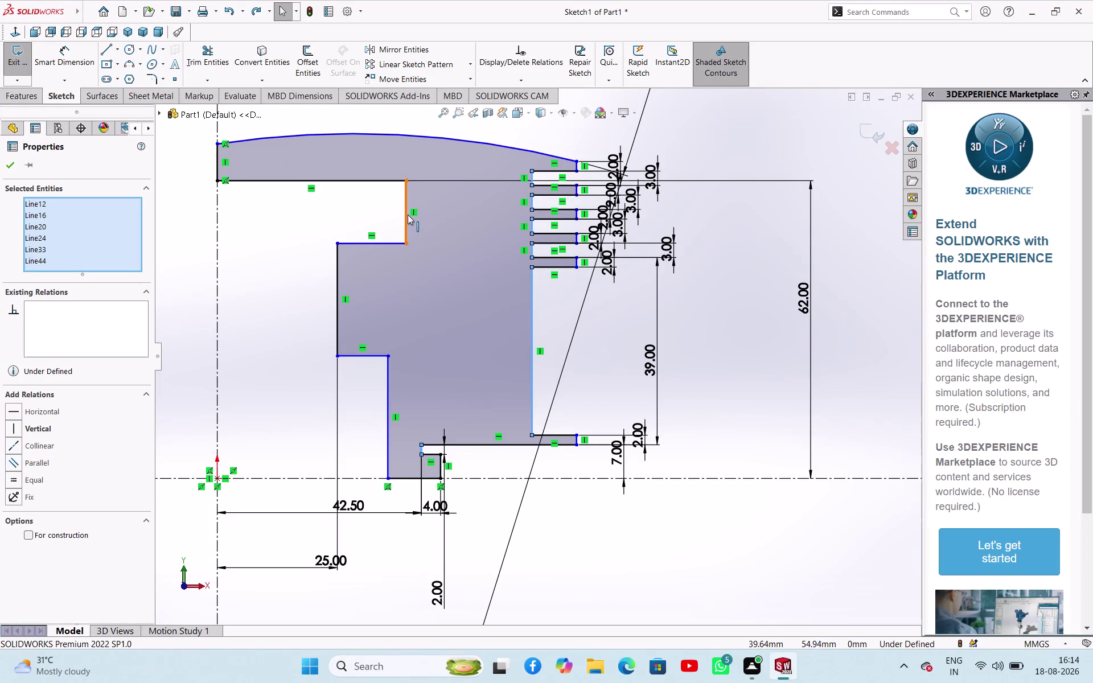
Dimension the upper and lower inner vertical edges at 37 mm from the centreline.
right_drag(759, 394, 779, 327)
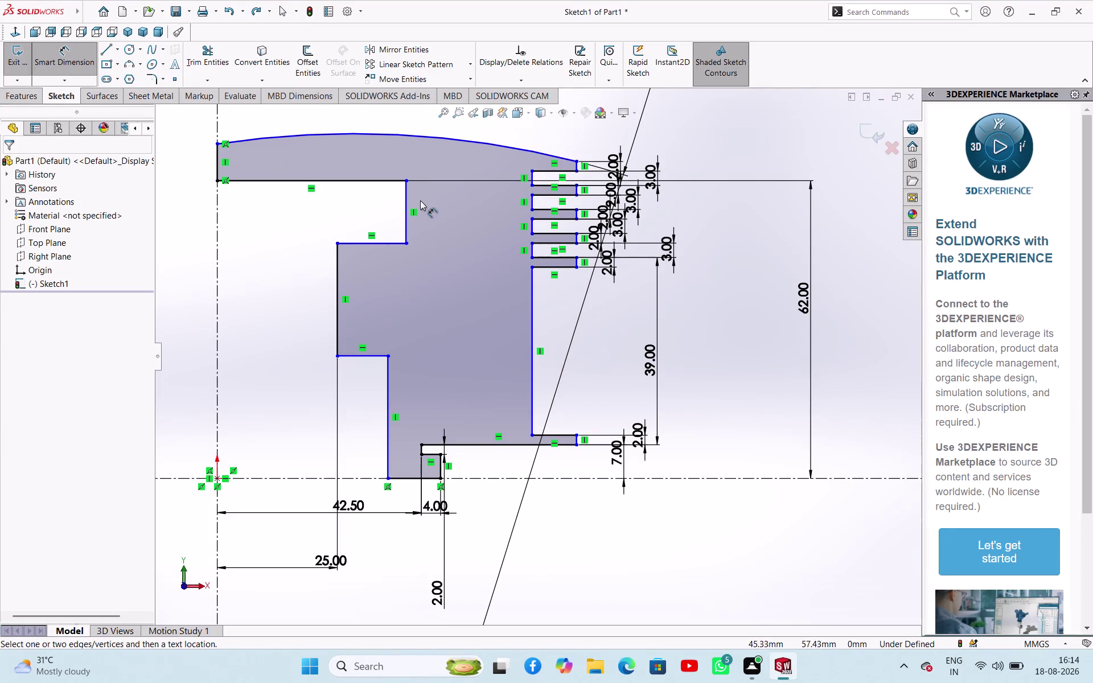
click(406, 199)
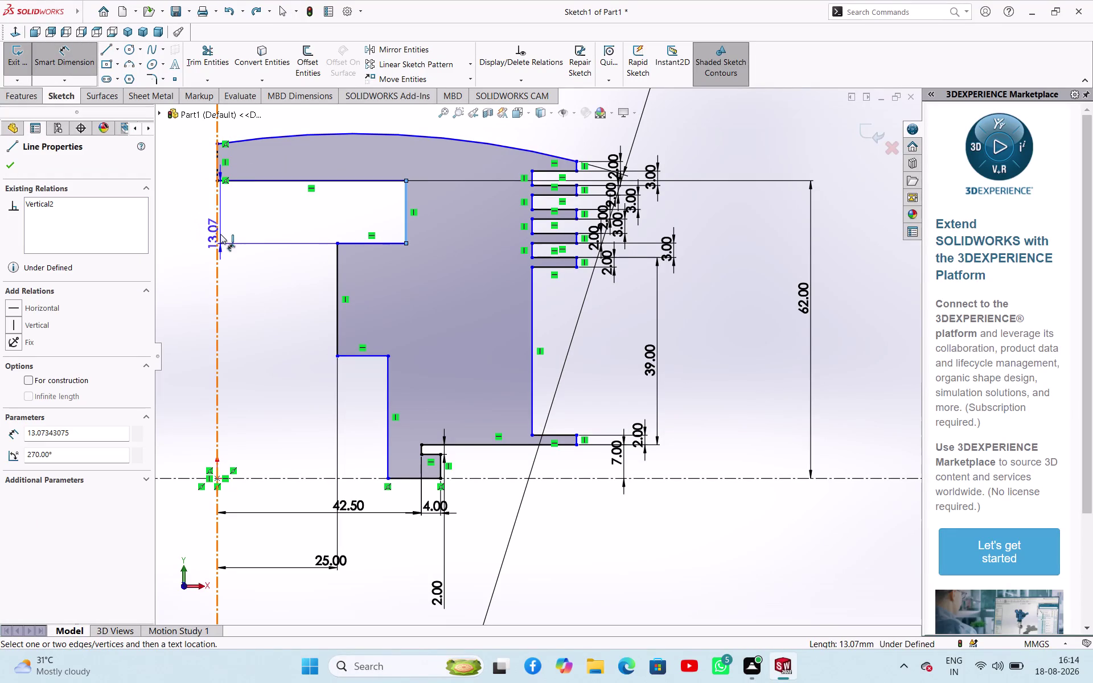
click(215, 233)
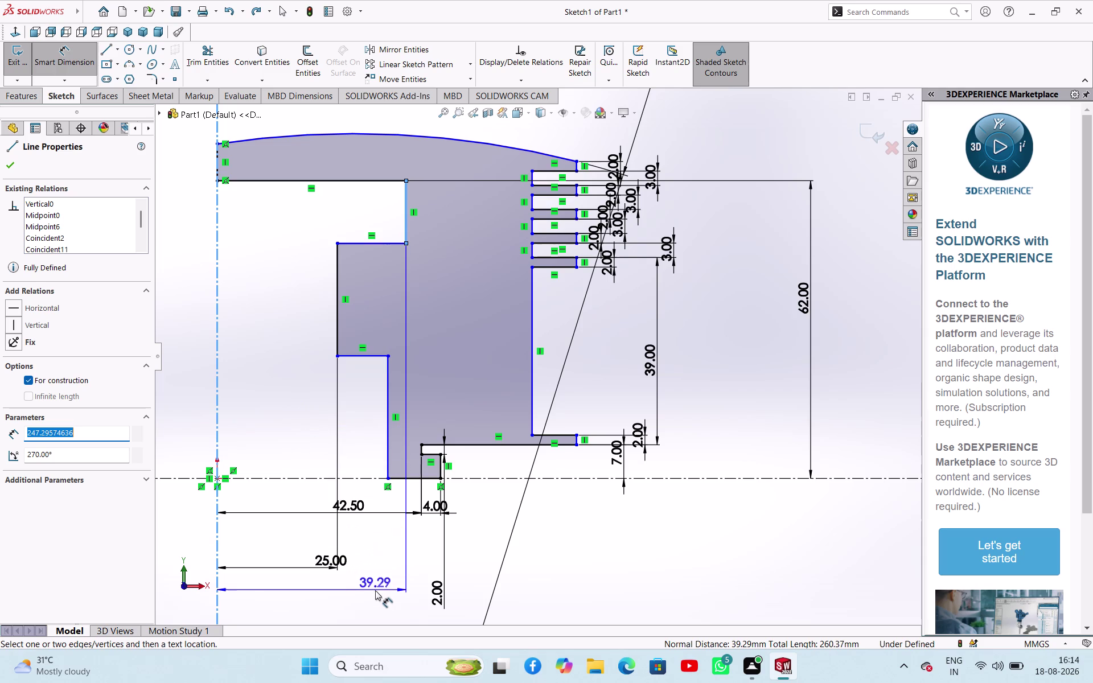
click(376, 591)
text(3)
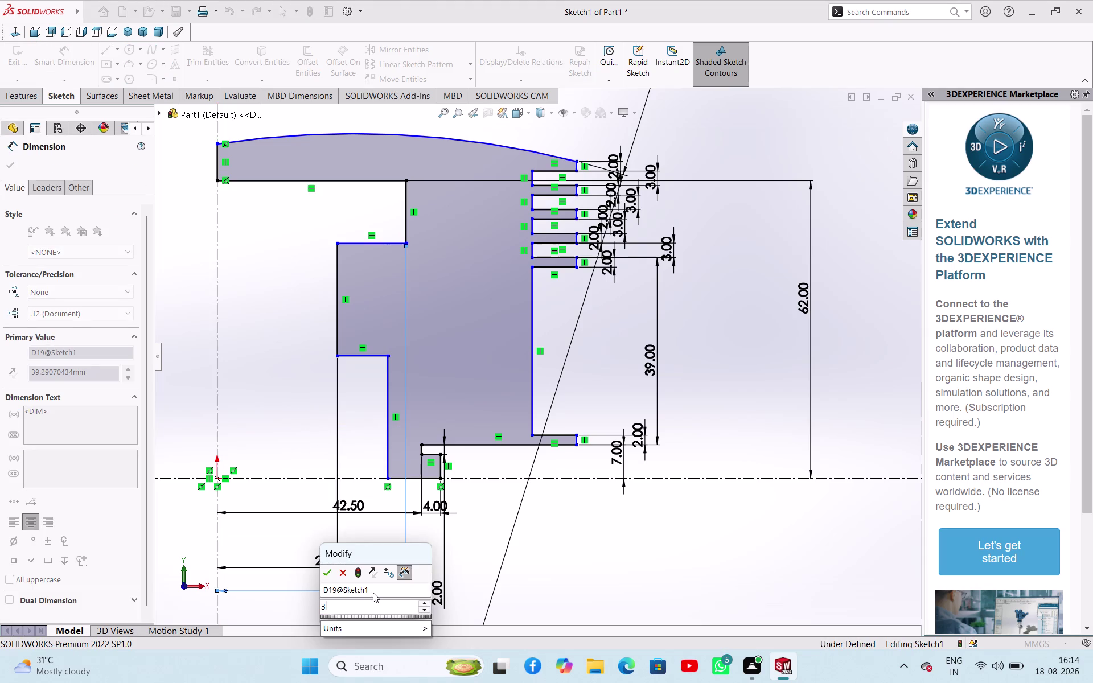
text(7)
key(Return)
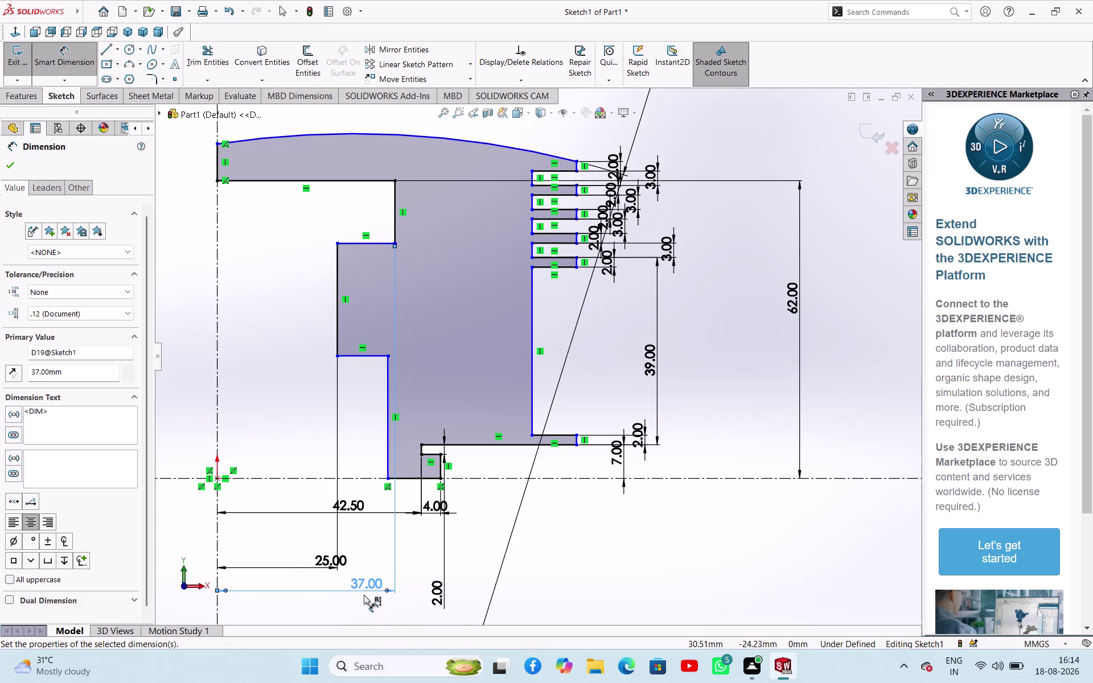
click(386, 435)
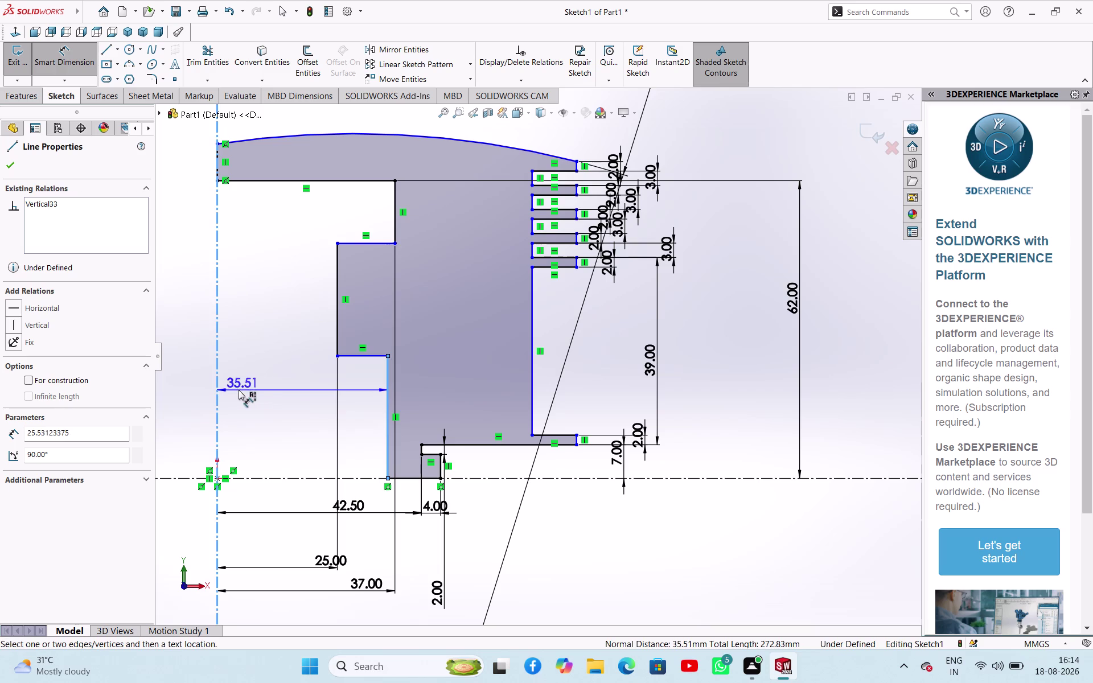
click(267, 405)
text(3)
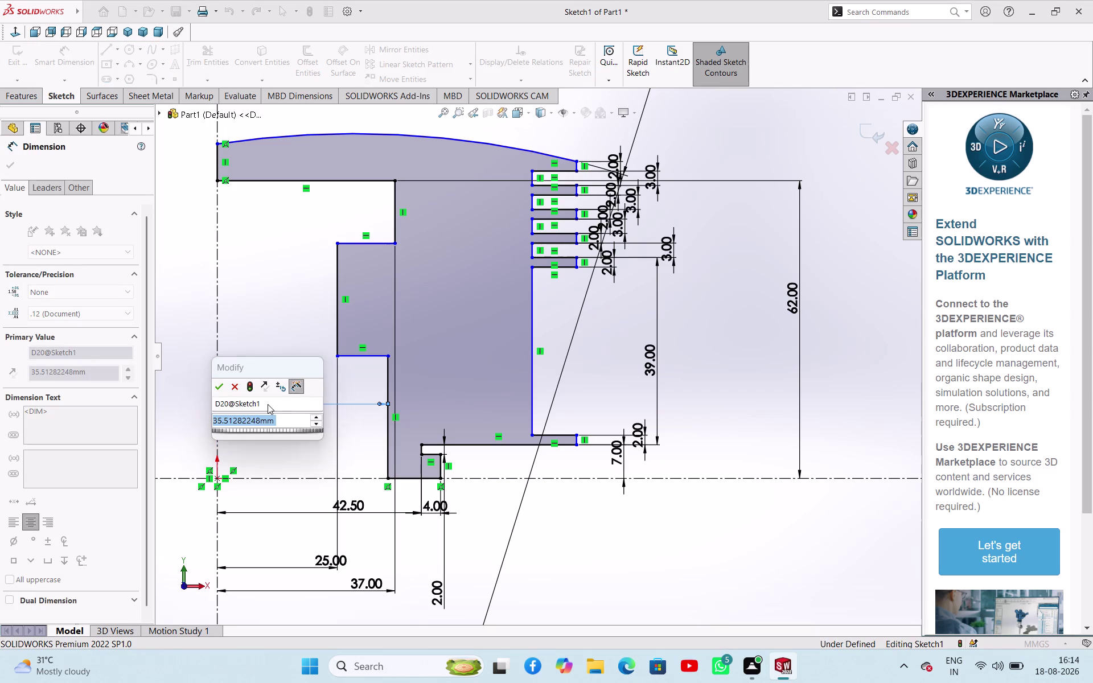
text(7)
key(Return)
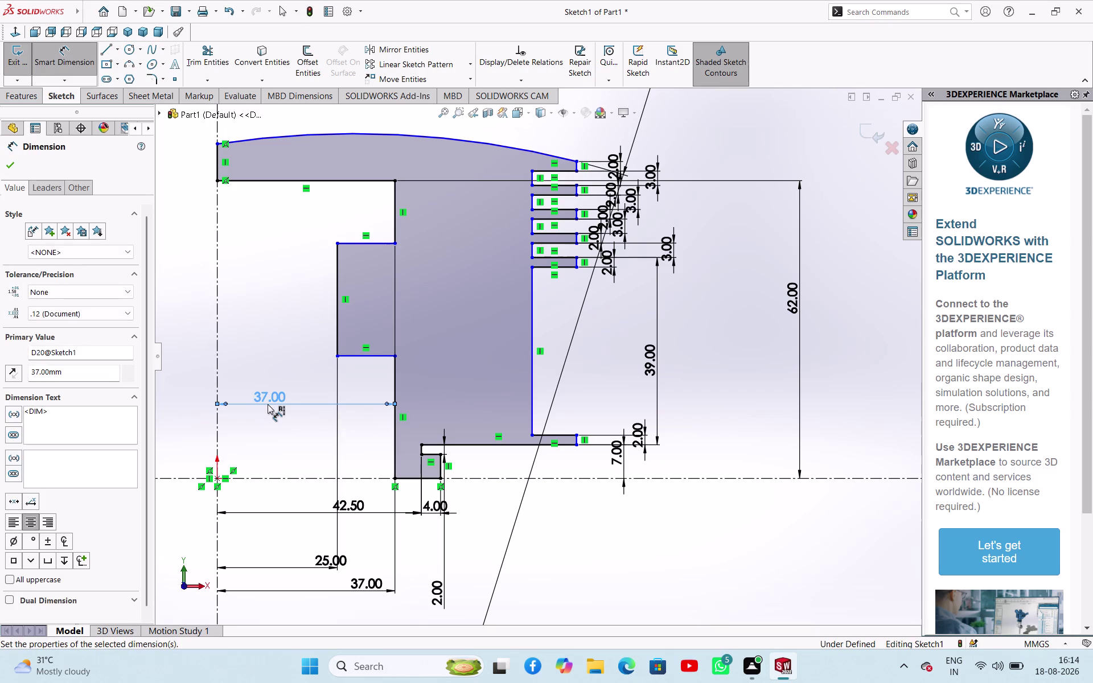
Start a width dimension on the short horizontal step edge.
click(368, 358)
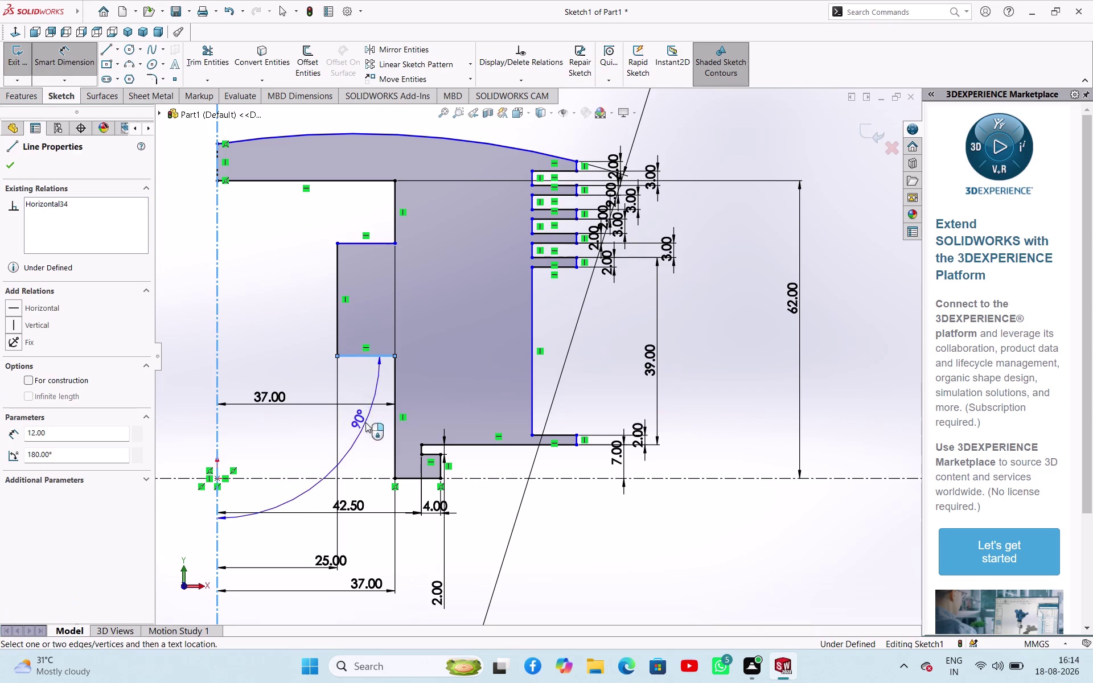
key(Escape)
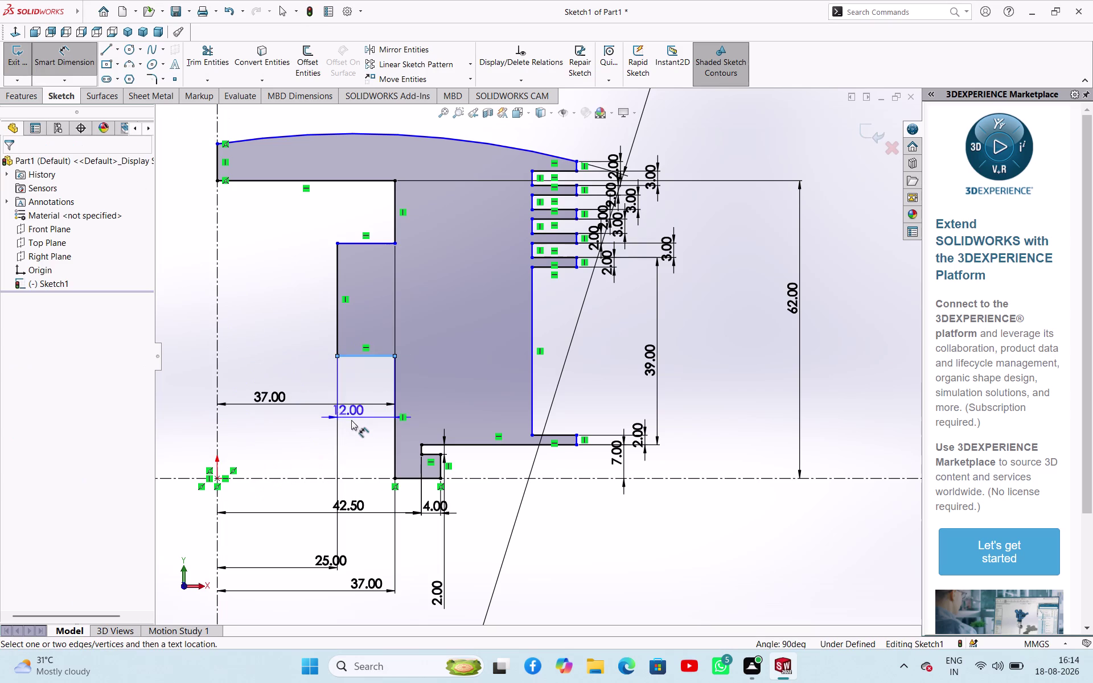
click(359, 425)
click(613, 351)
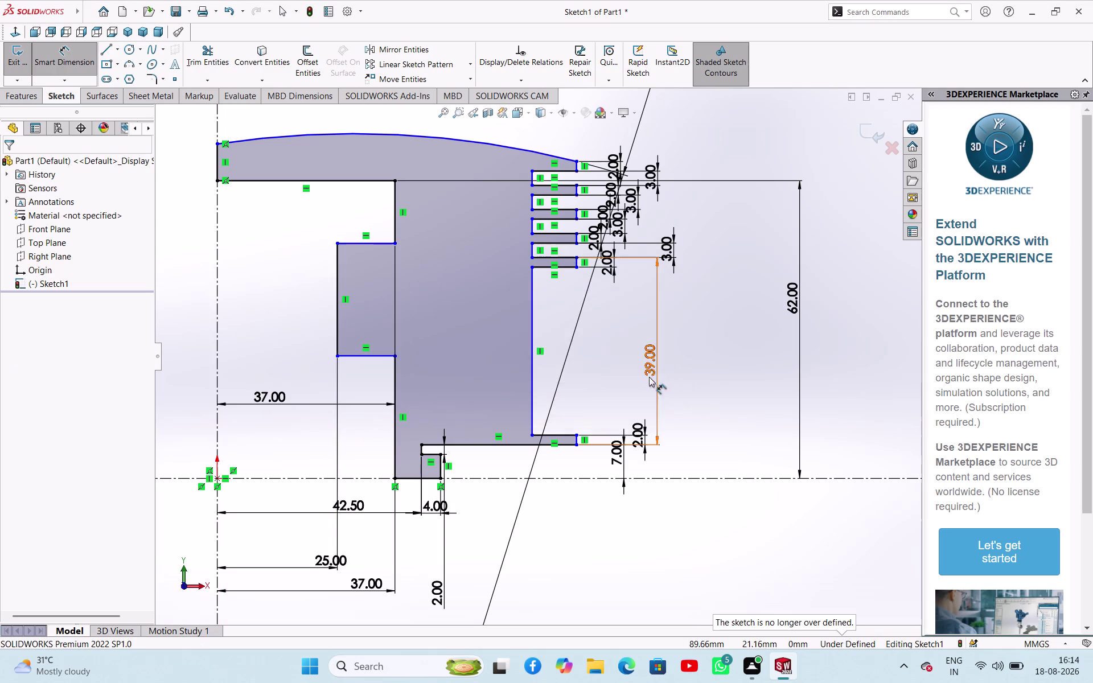
scroll(up, 3)
scroll(down, 3)
scroll(down, 3)
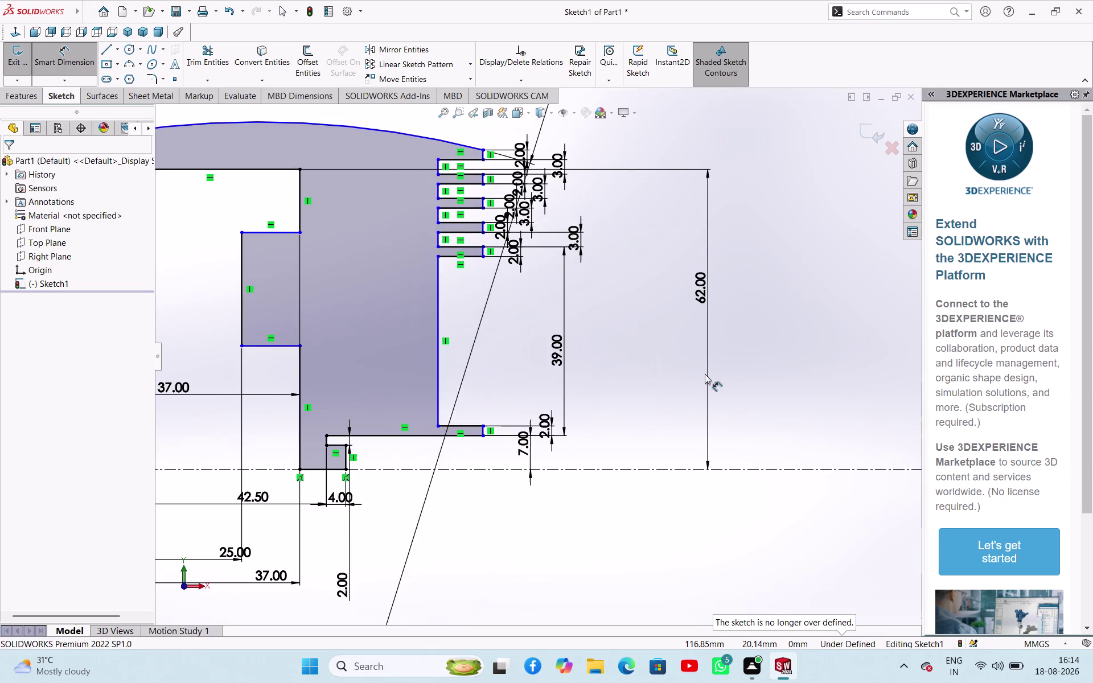
scroll(up, 3)
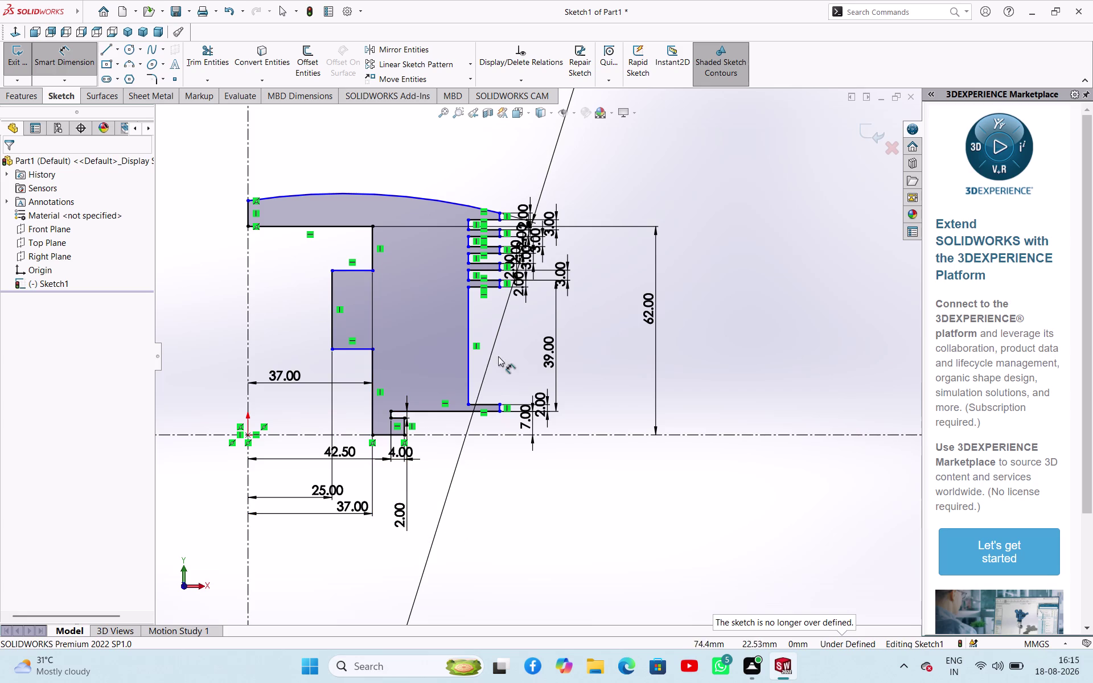
Dimension the bore wall and the first groove inner edge at 42.5 mm from the centreline.
click(467, 332)
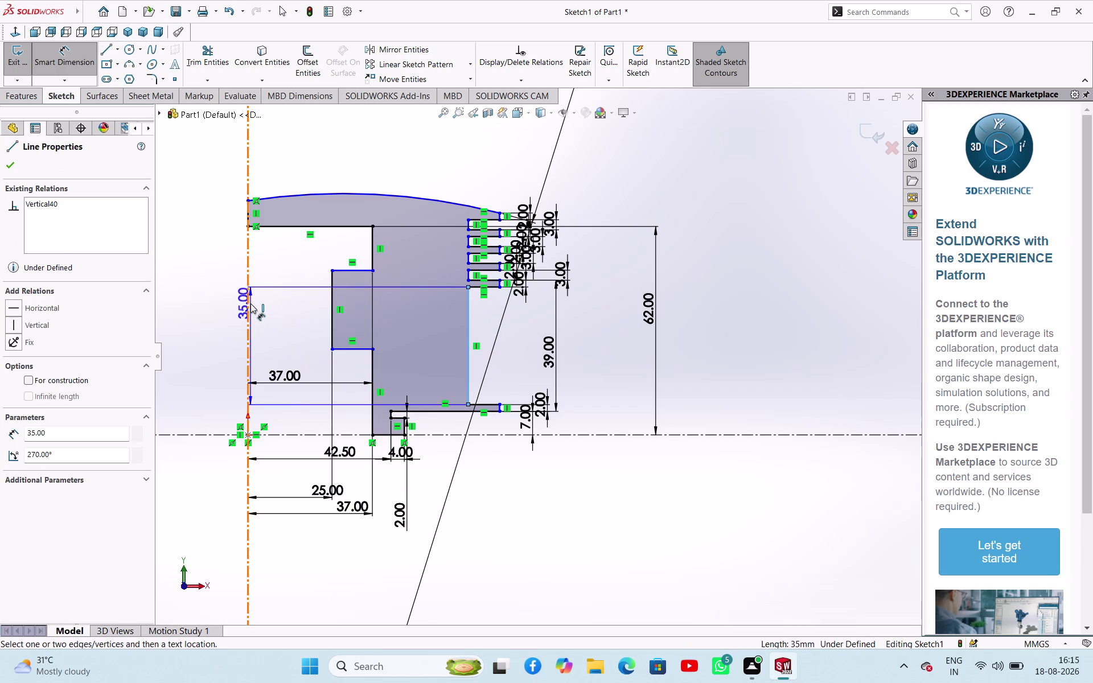
click(249, 303)
click(357, 561)
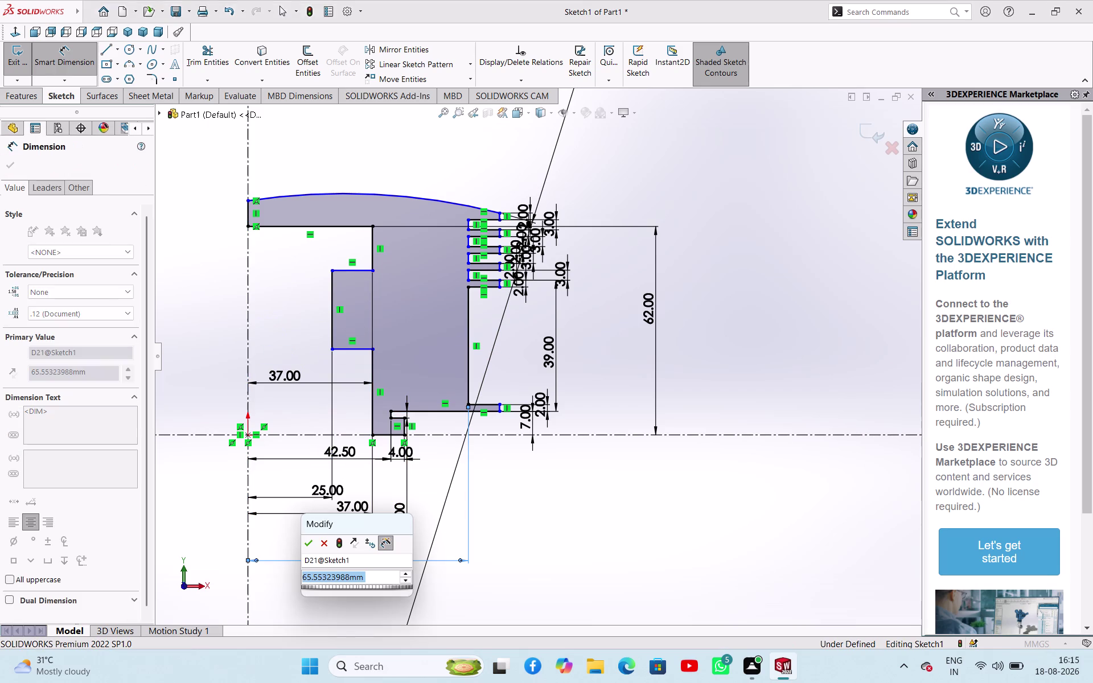
text(42.5)
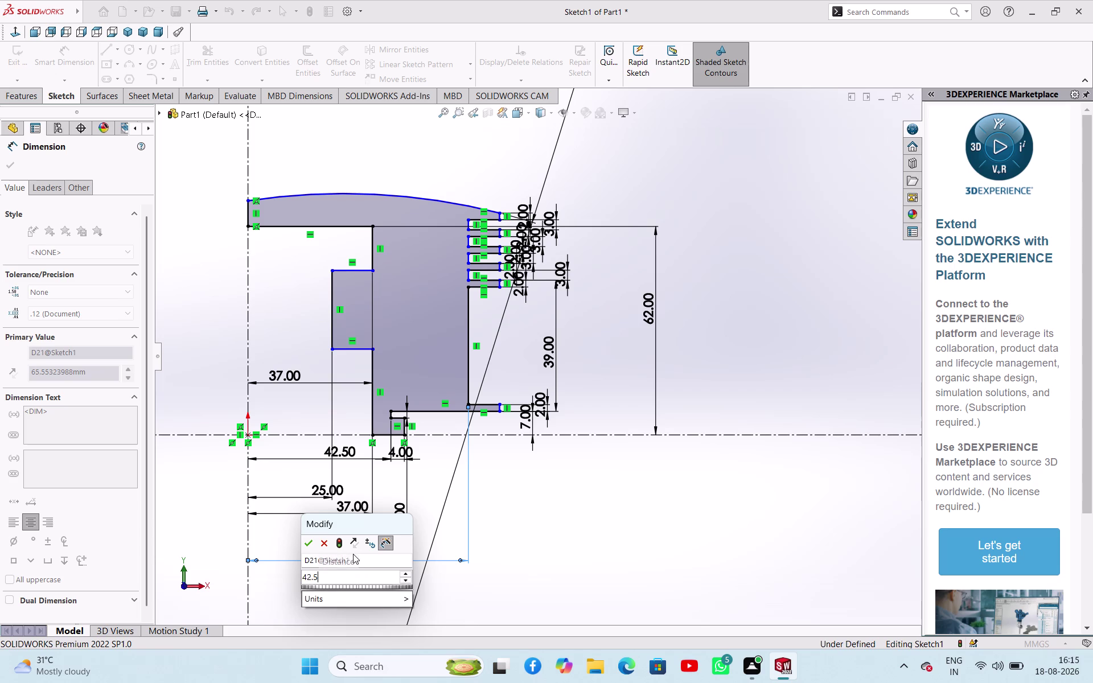
key(Return)
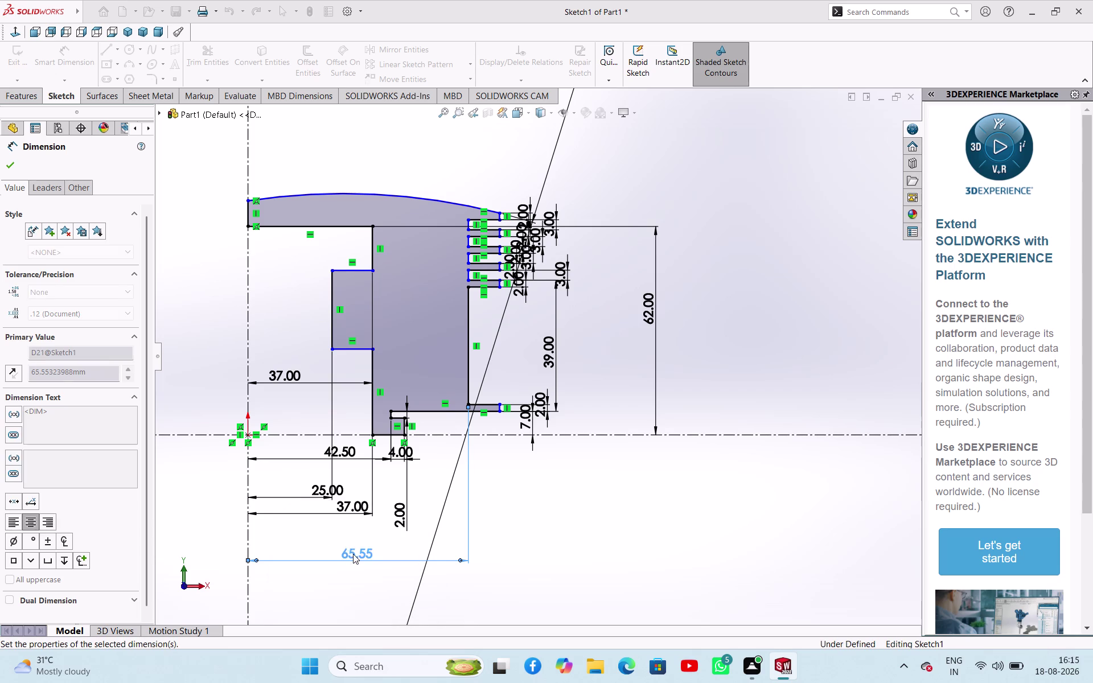
click(470, 276)
click(280, 277)
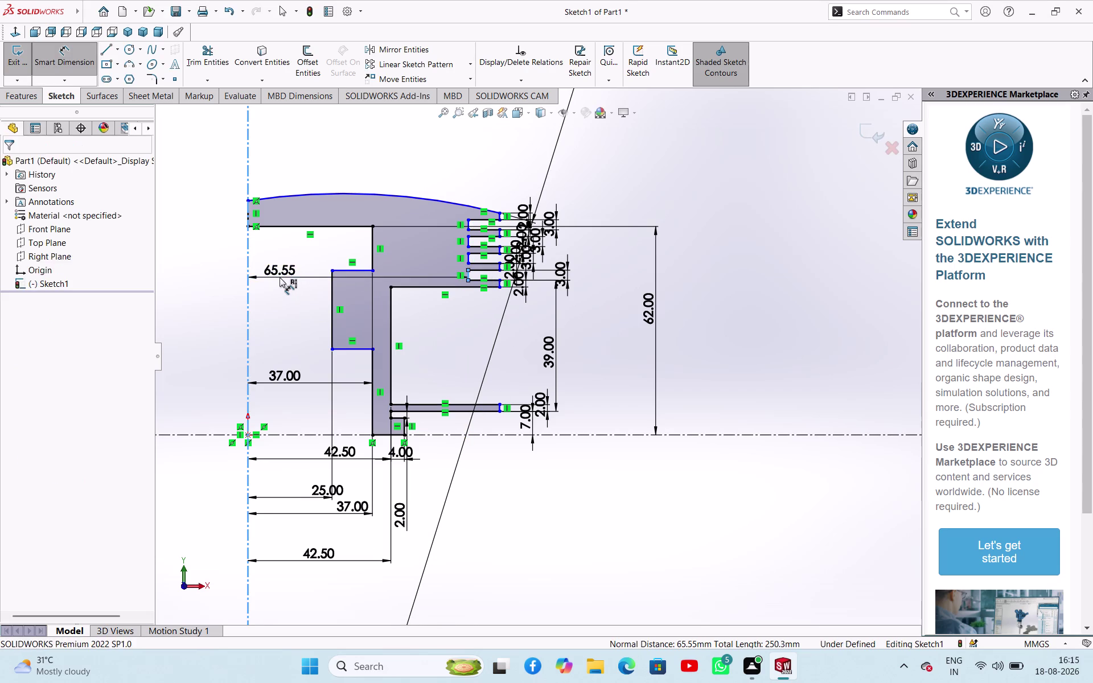
text(42)
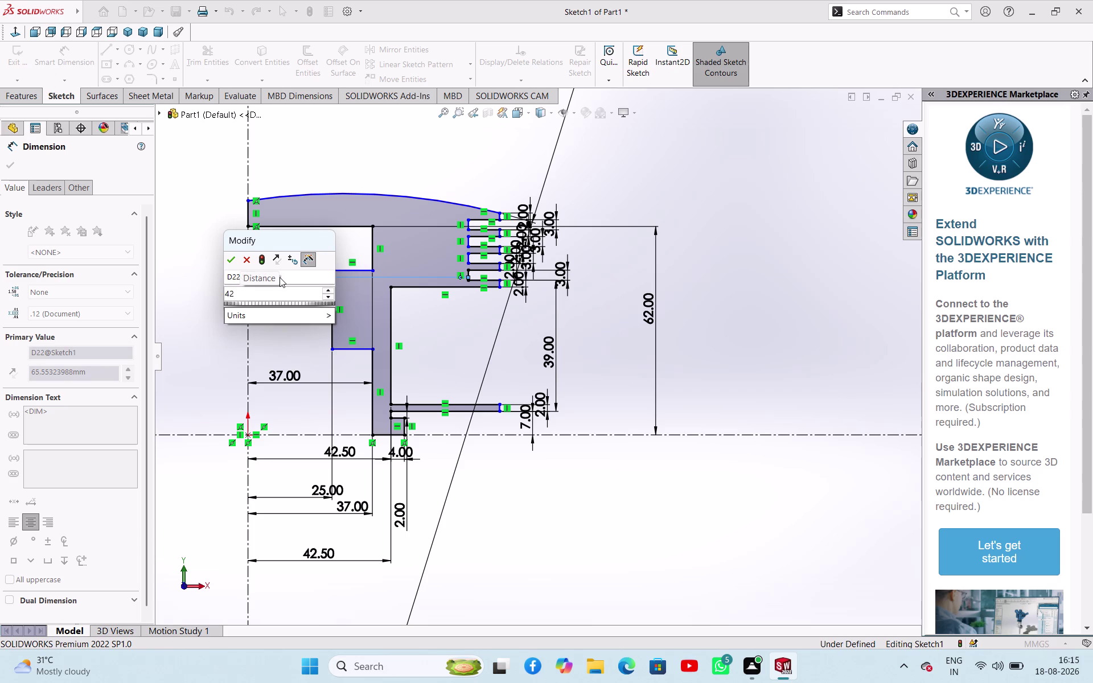
text(.5)
key(Return)
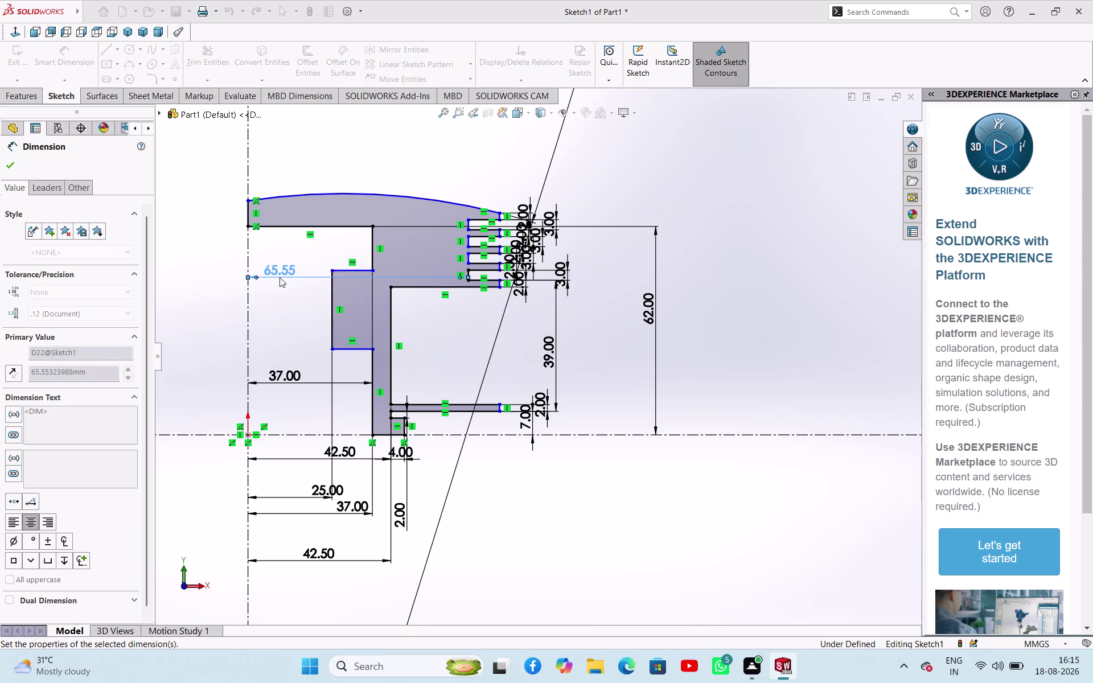
Add 42.5 mm centreline distances to the remaining groove inner edges.
scroll(down, 3)
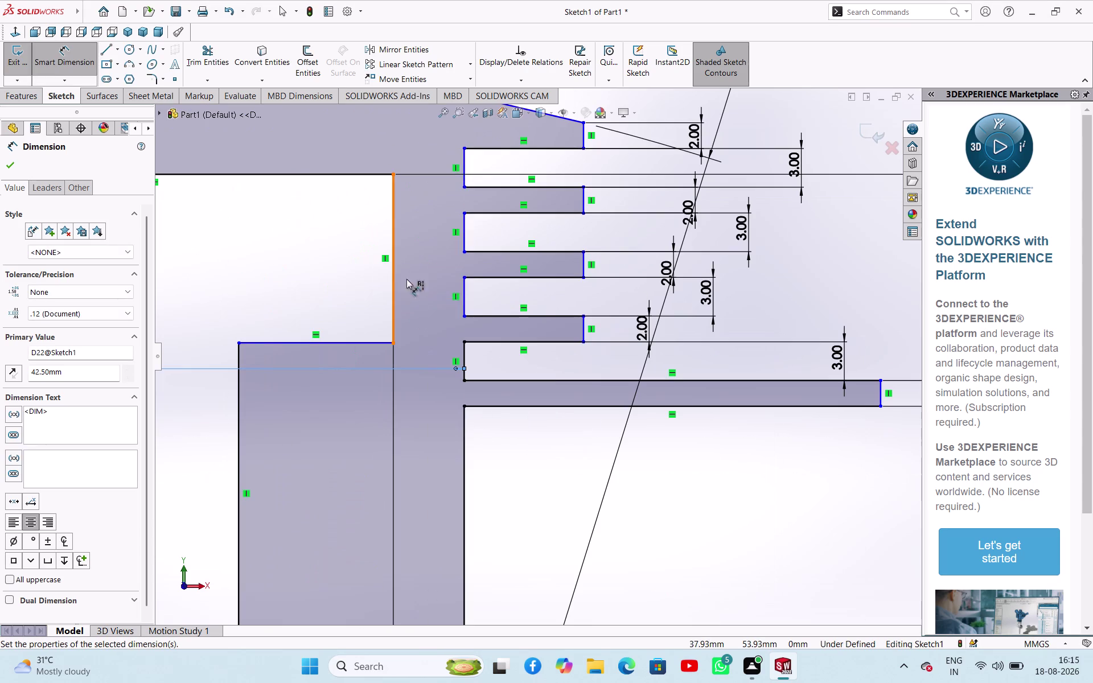
click(467, 299)
scroll(up, 3)
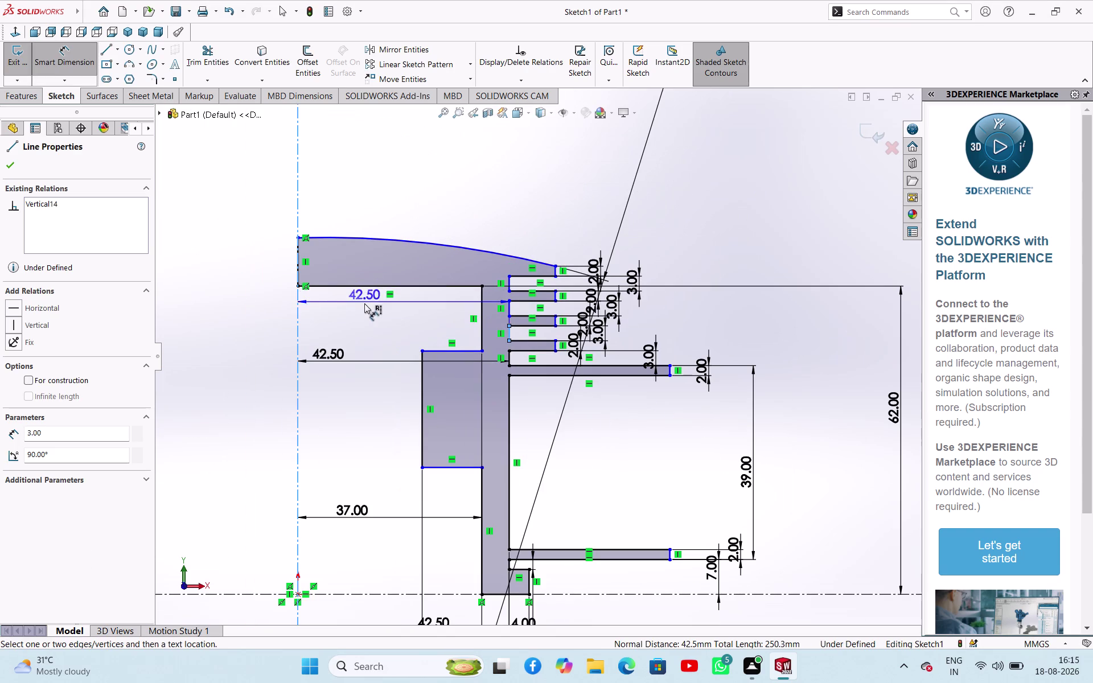
click(394, 207)
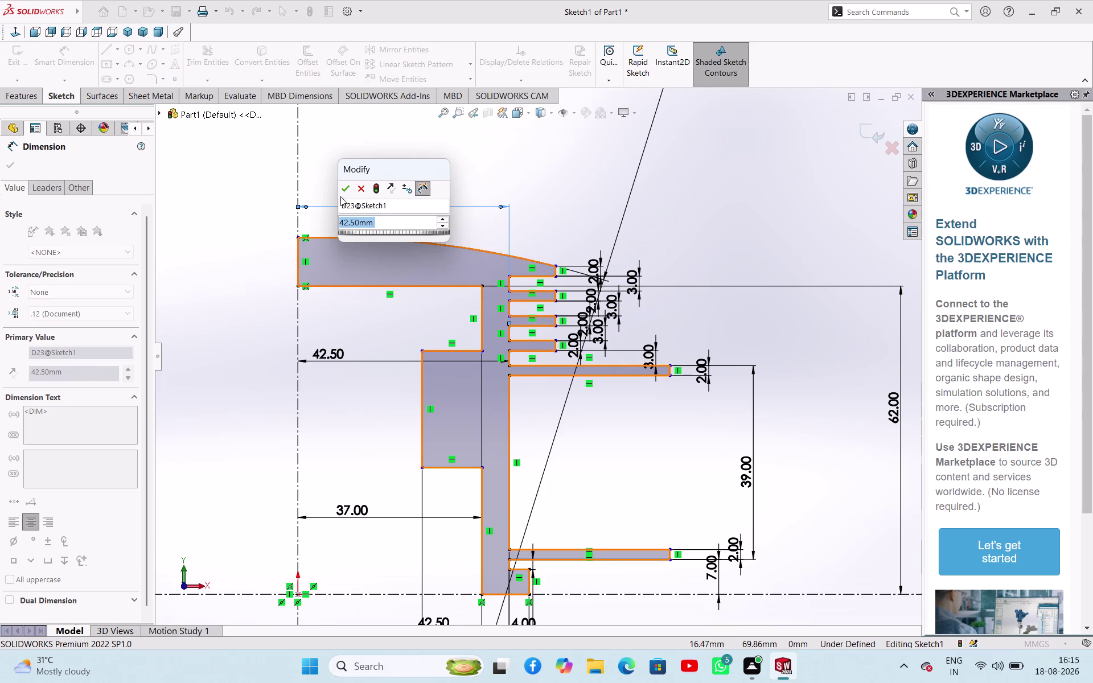
click(348, 192)
click(508, 308)
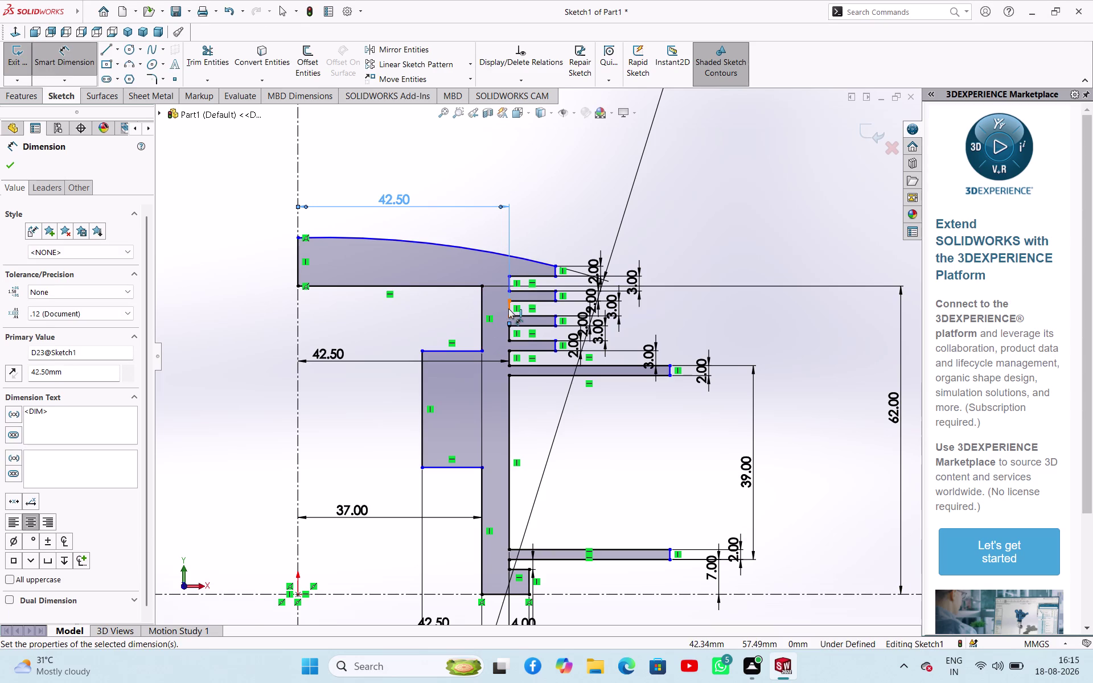
click(418, 165)
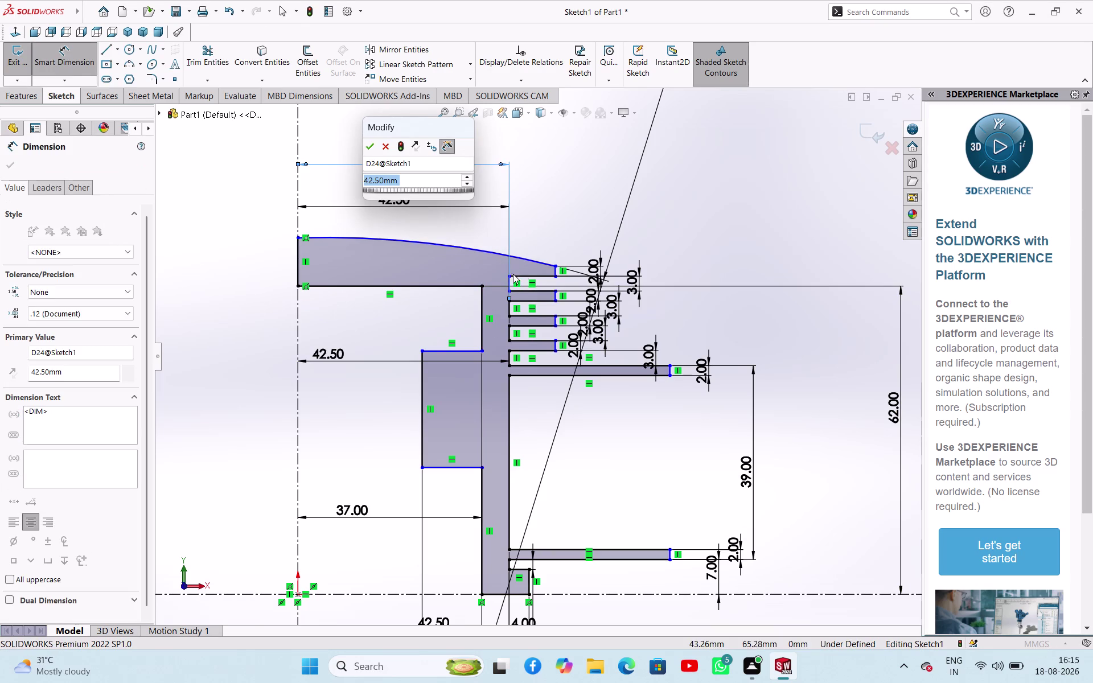
click(508, 281)
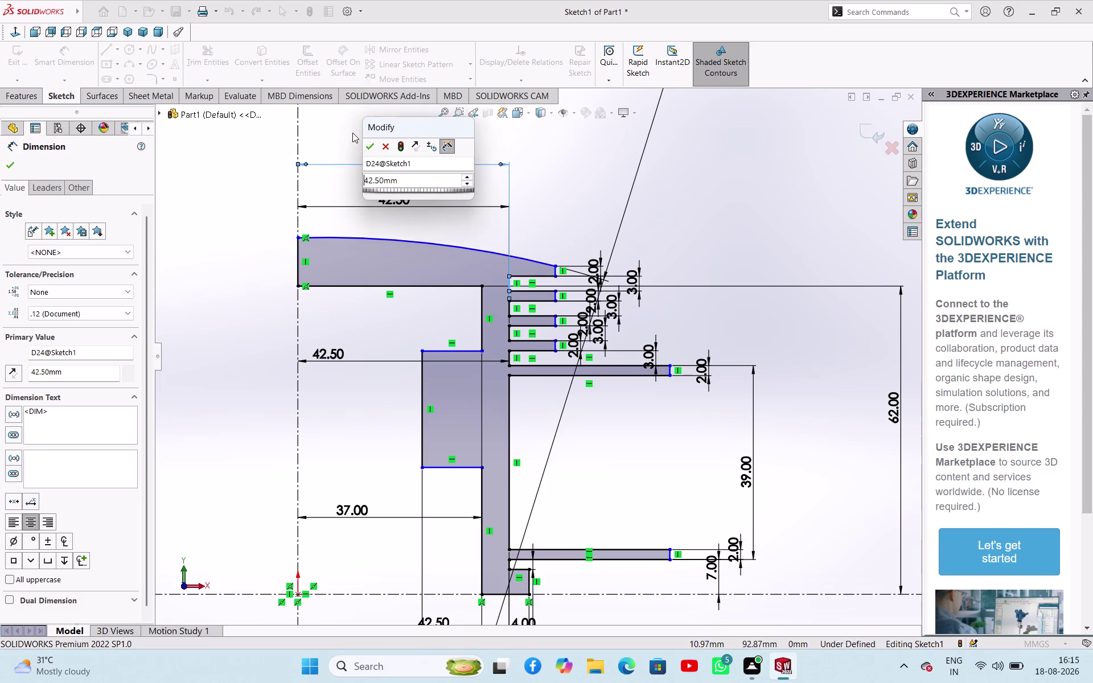
click(370, 141)
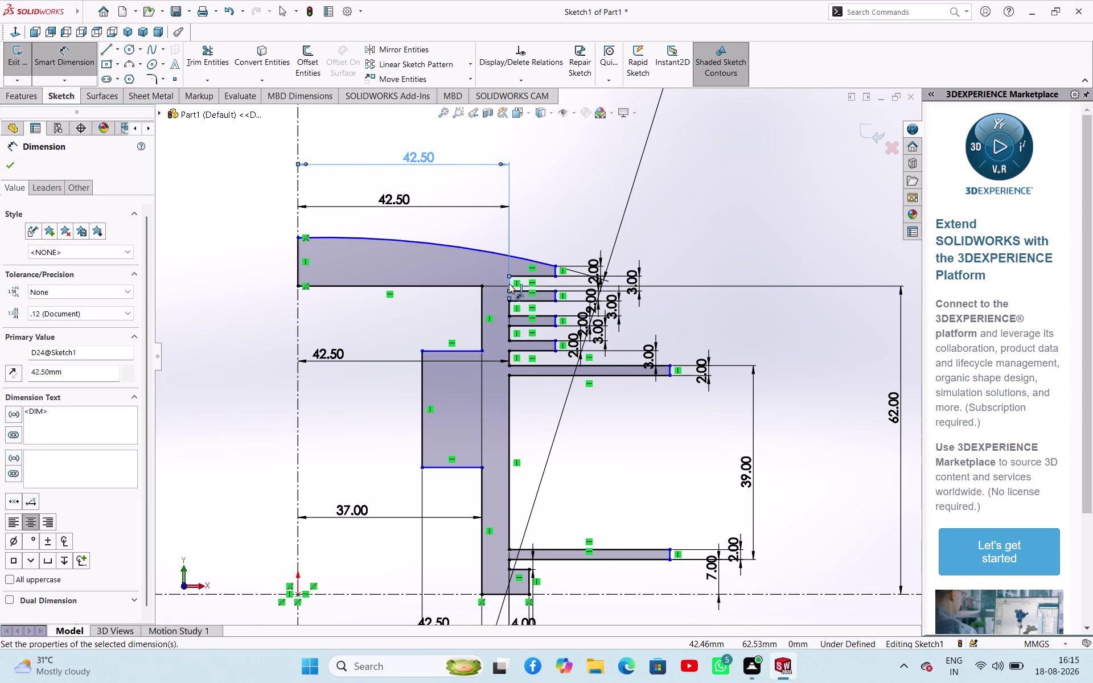
click(510, 284)
click(434, 137)
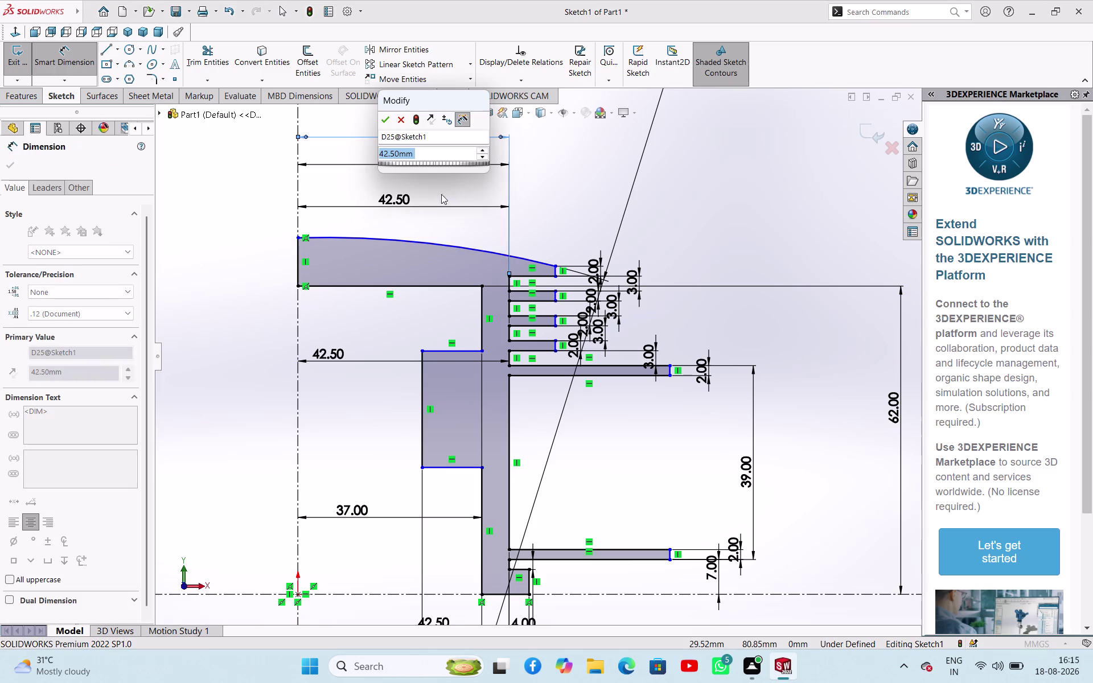
click(386, 122)
click(700, 234)
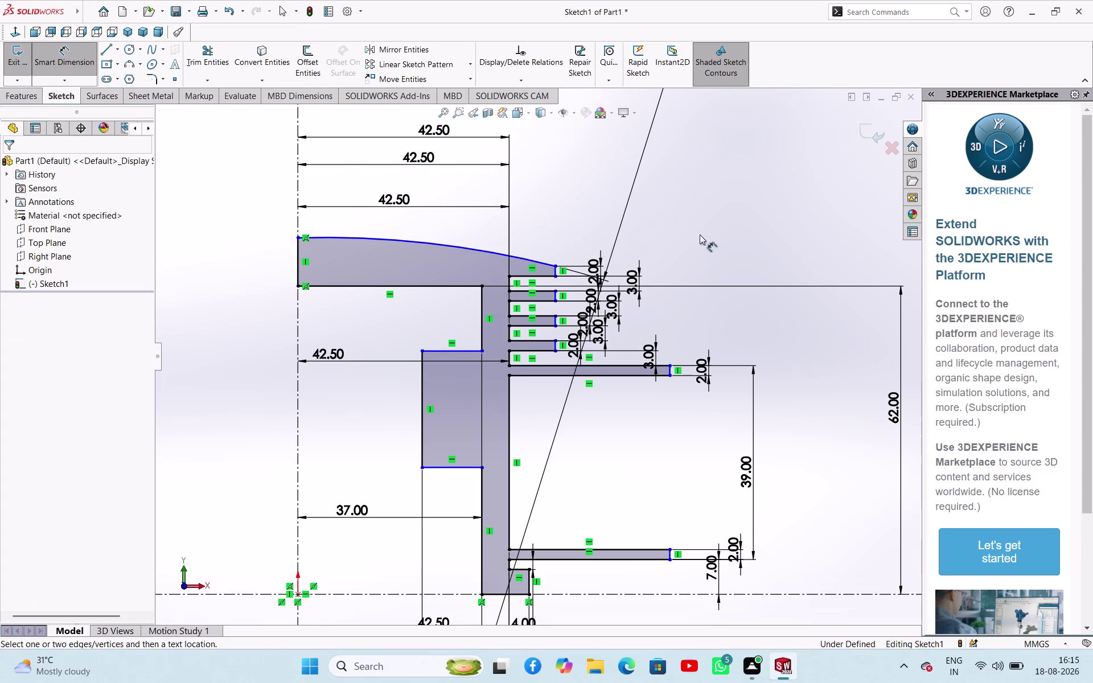
scroll(down, 3)
Set the top ring-groove step to 4 mm.
scroll(up, 3)
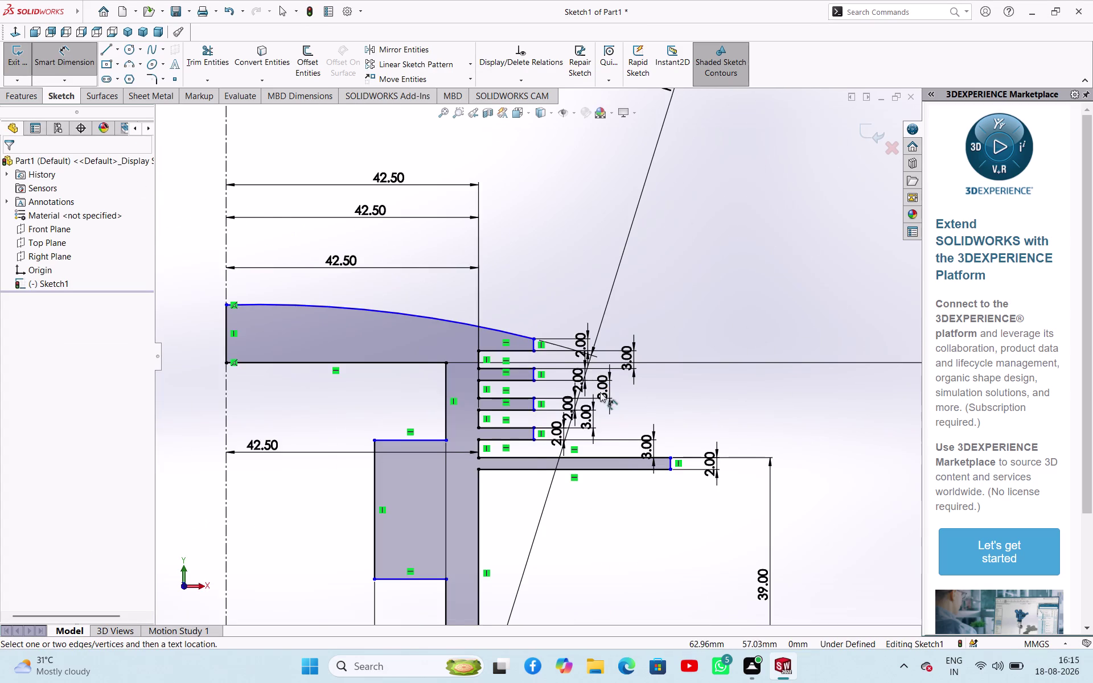
scroll(down, 3)
scroll(up, 3)
scroll(down, 3)
scroll(up, 3)
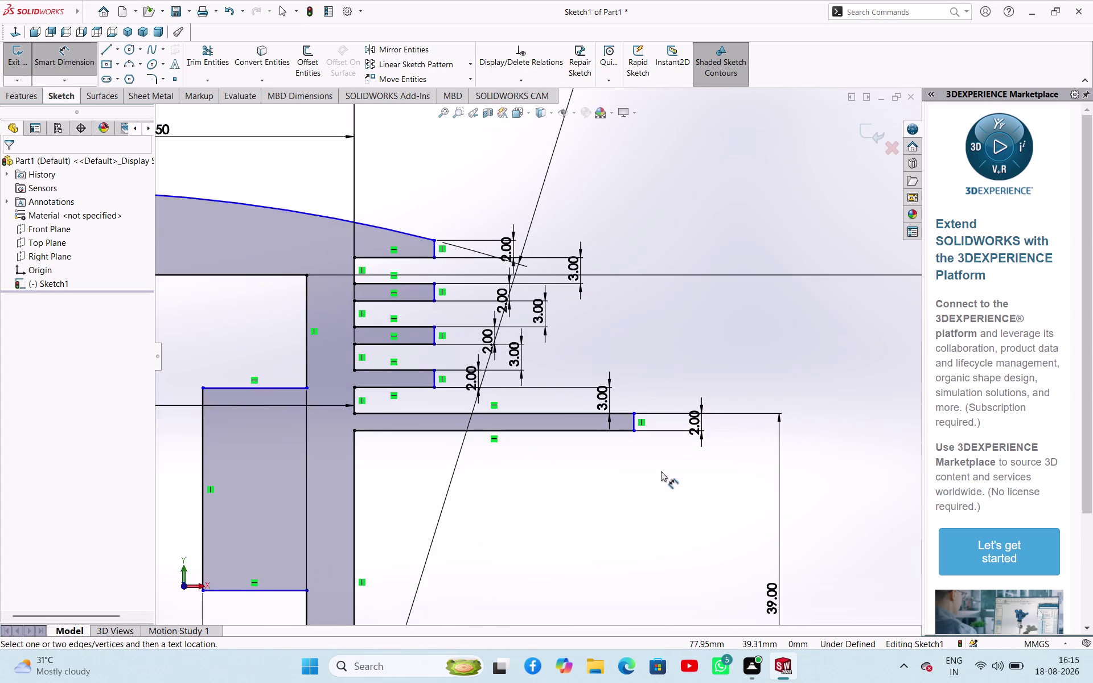
scroll(up, 3)
scroll(up, 3)
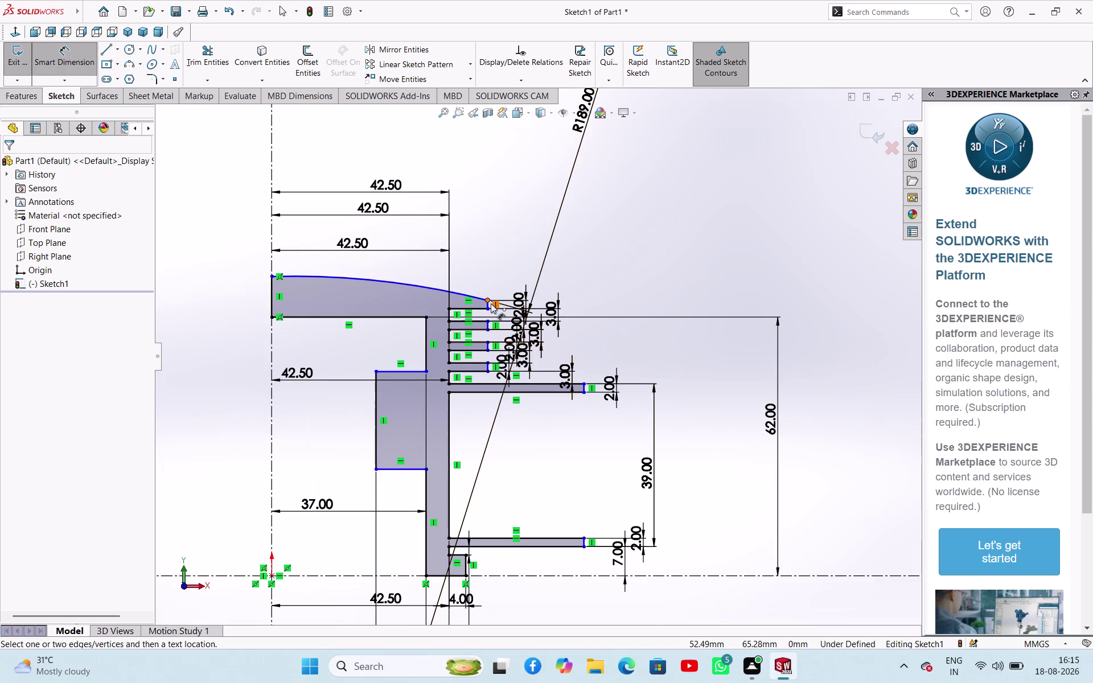
scroll(down, 3)
click(496, 325)
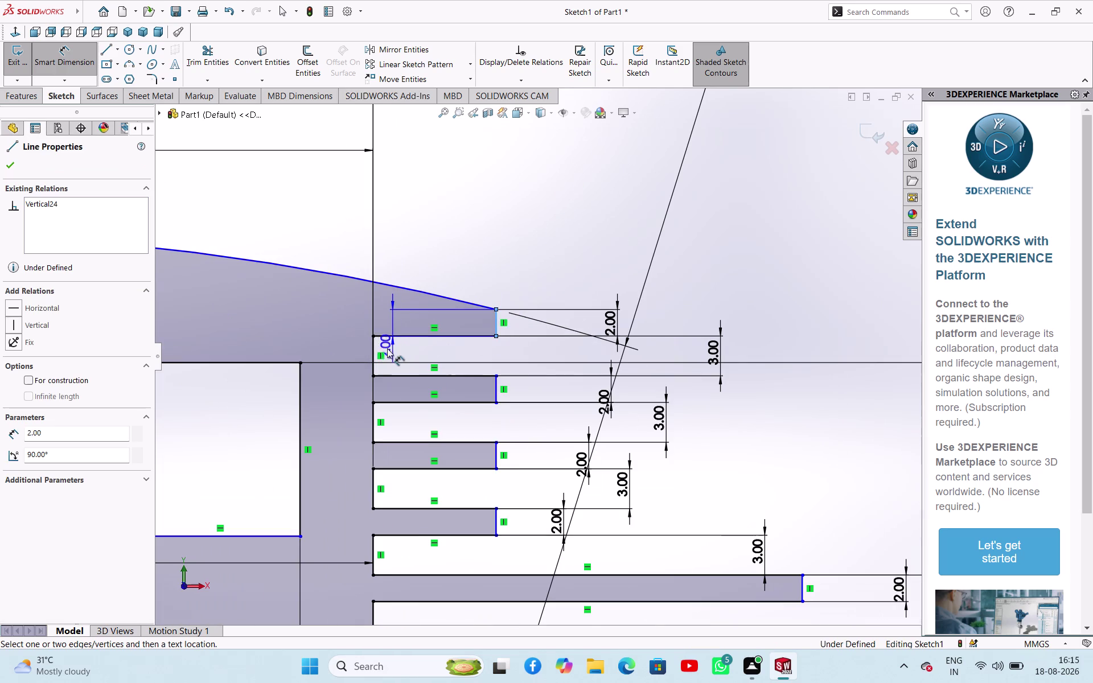
click(373, 349)
click(497, 238)
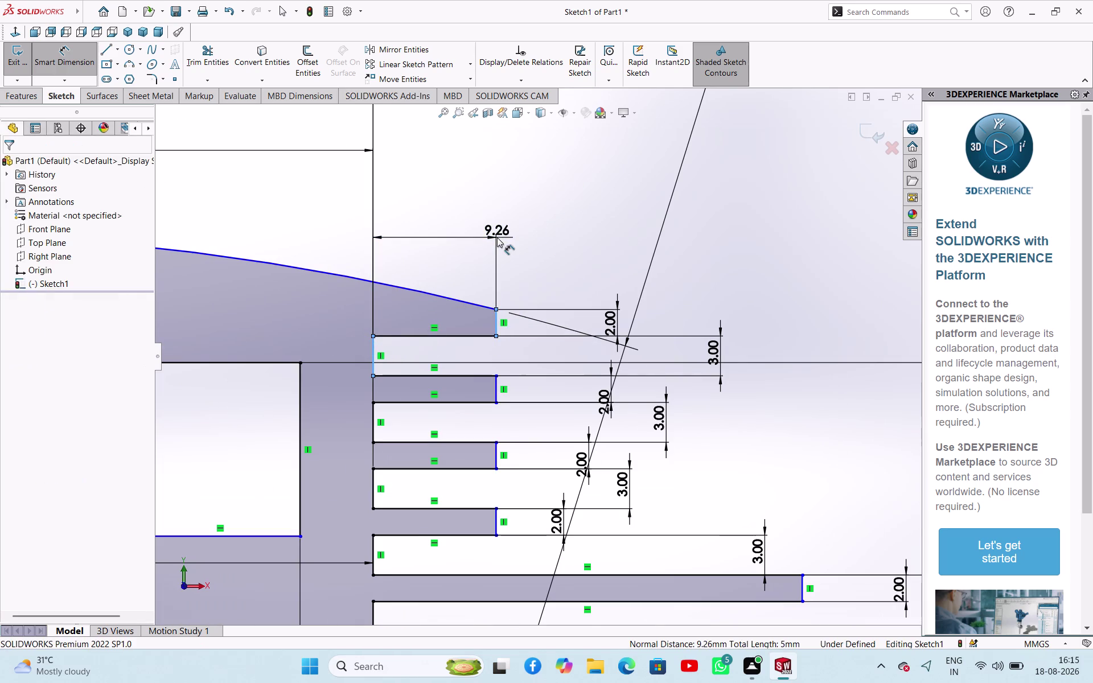
key(4)
key(Return)
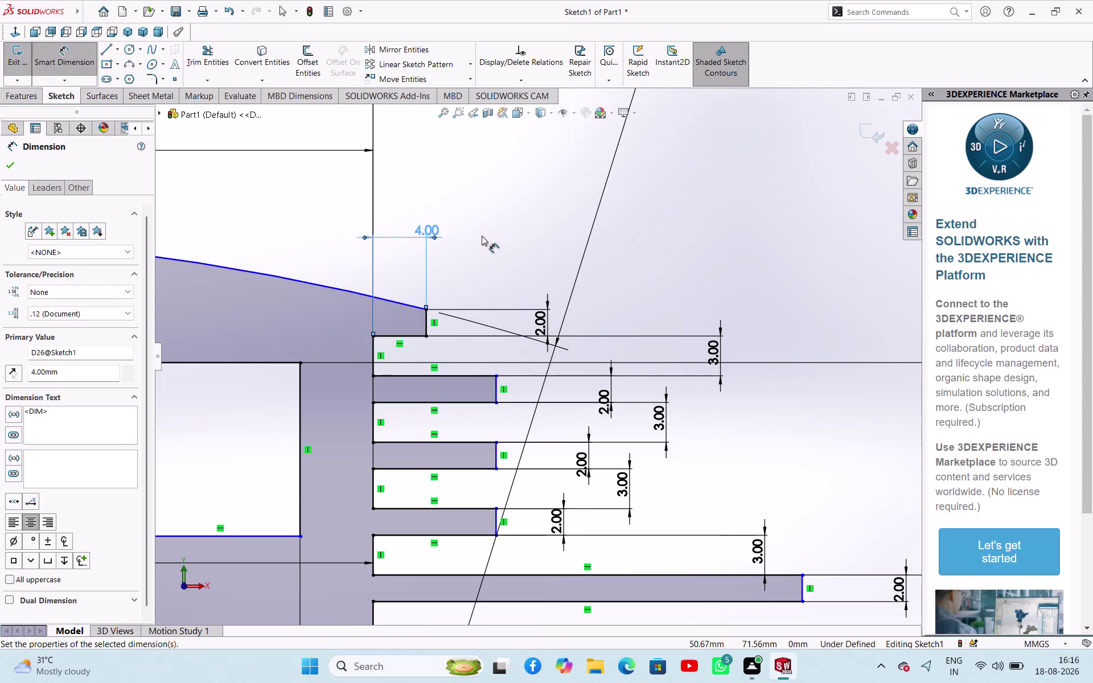
Reject the over-defining dimension attempted on the next groove.
click(494, 387)
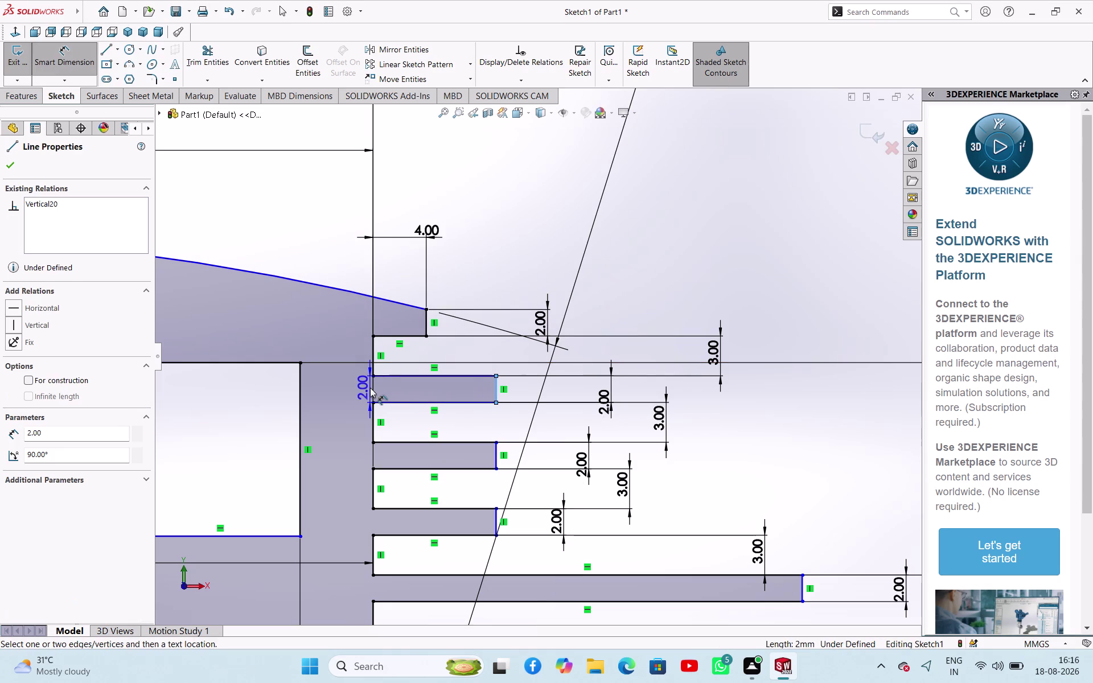
click(372, 388)
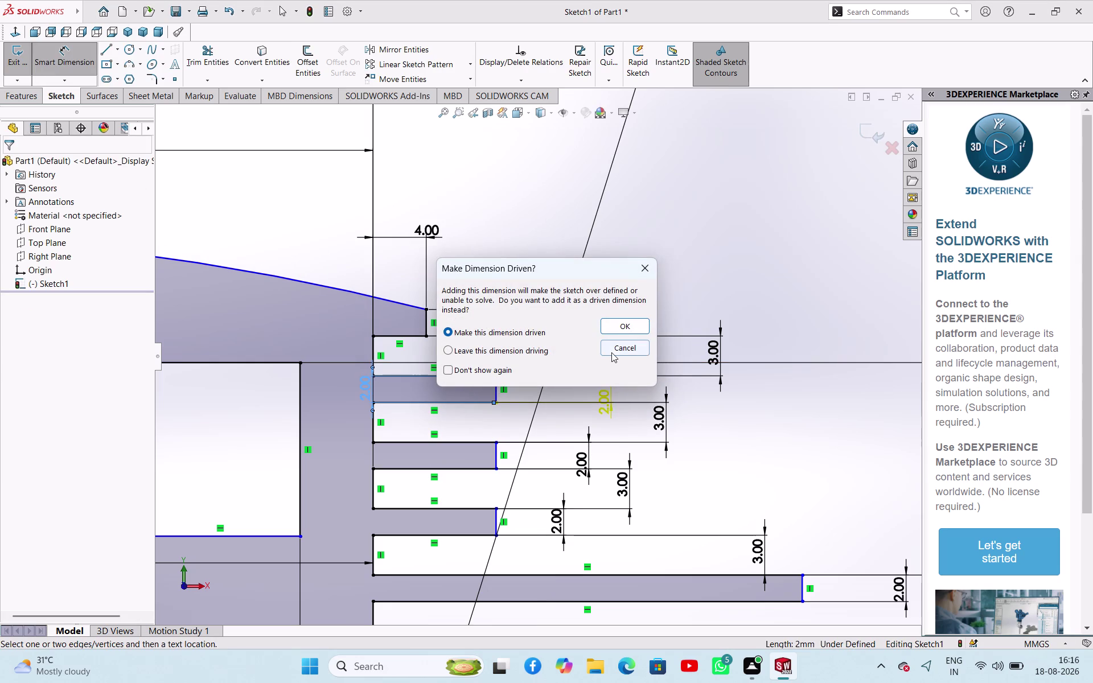
click(615, 352)
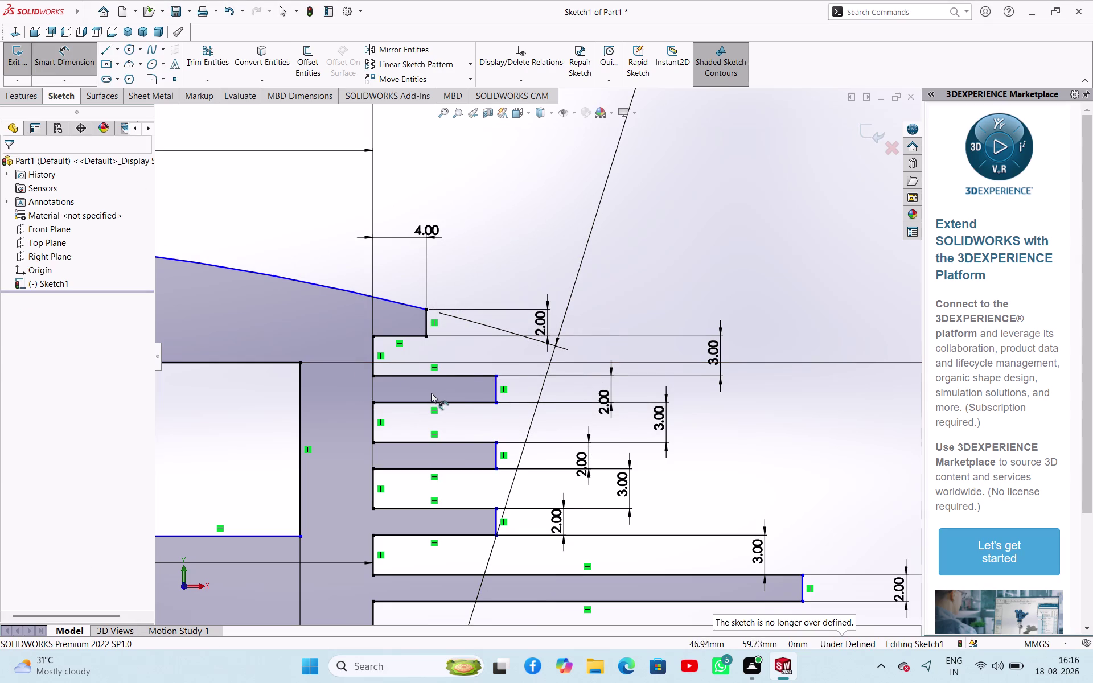
key(Escape)
key(Escape)
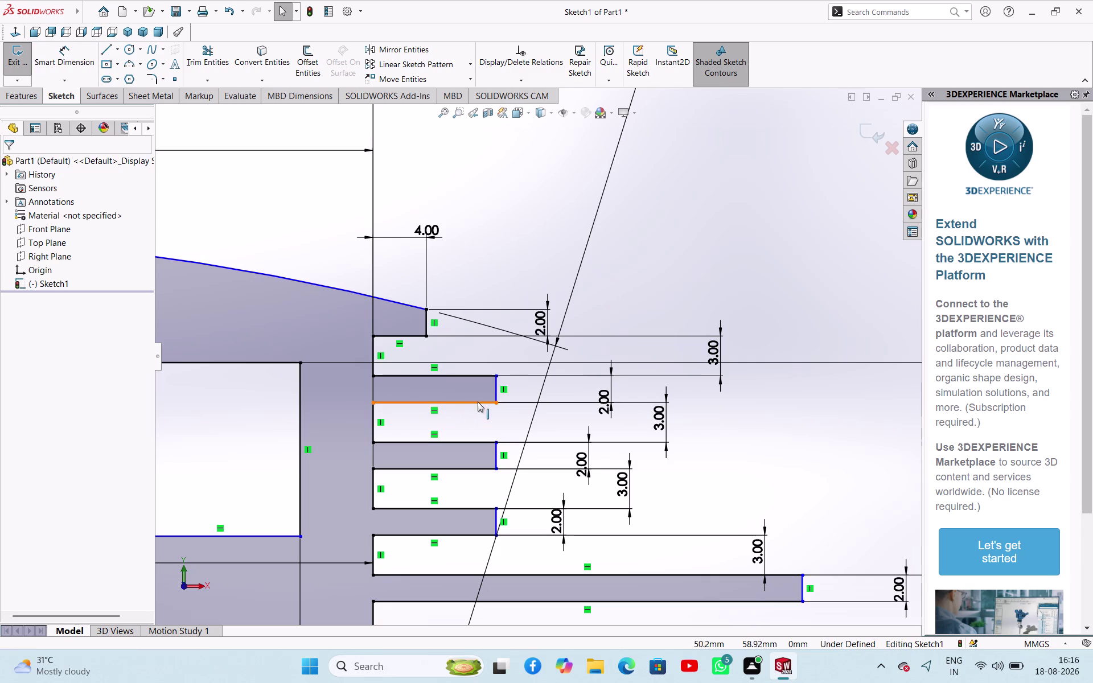
click(371, 390)
click(476, 214)
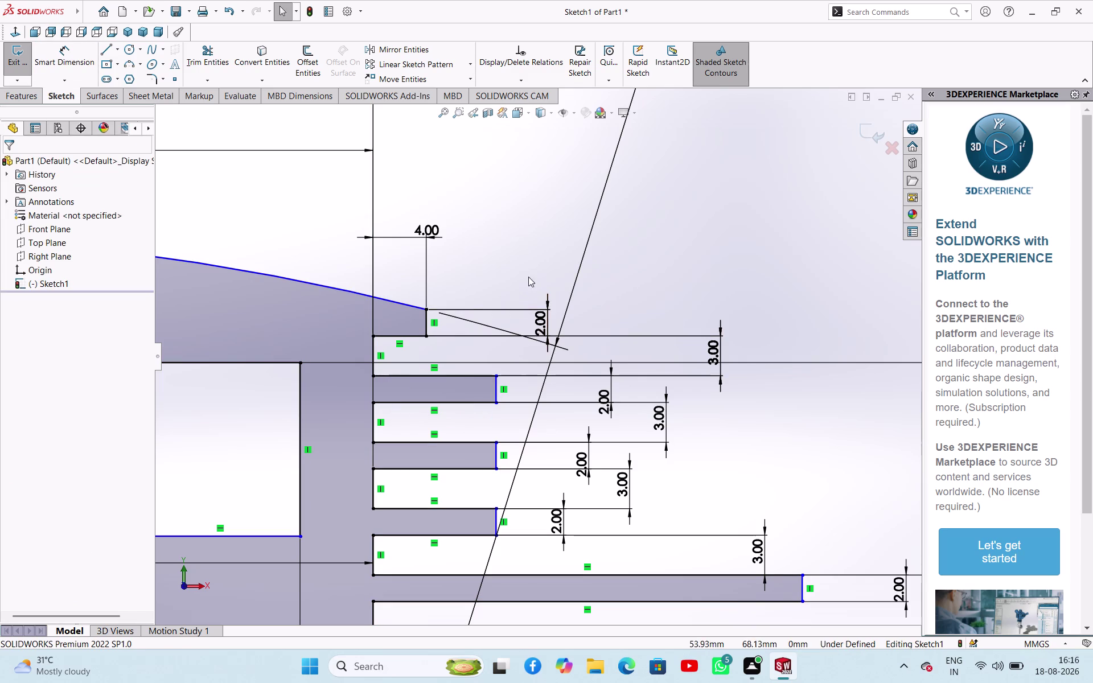
right_drag(539, 253, 553, 187)
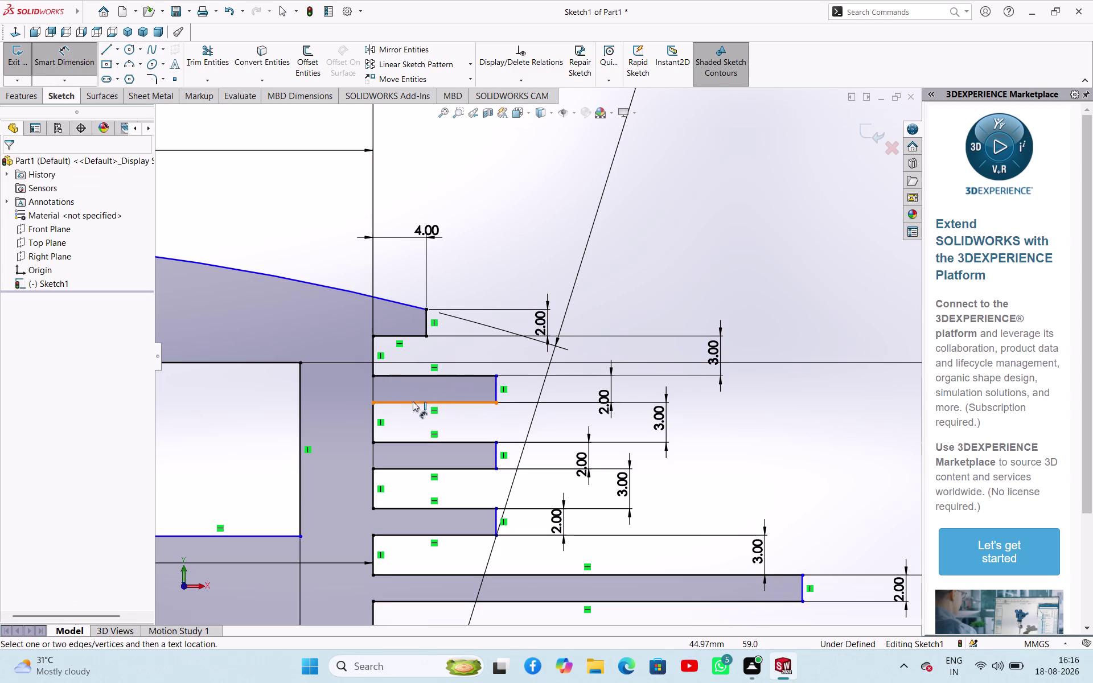
Set the second, third and fourth groove steps to 4 mm each.
click(495, 390)
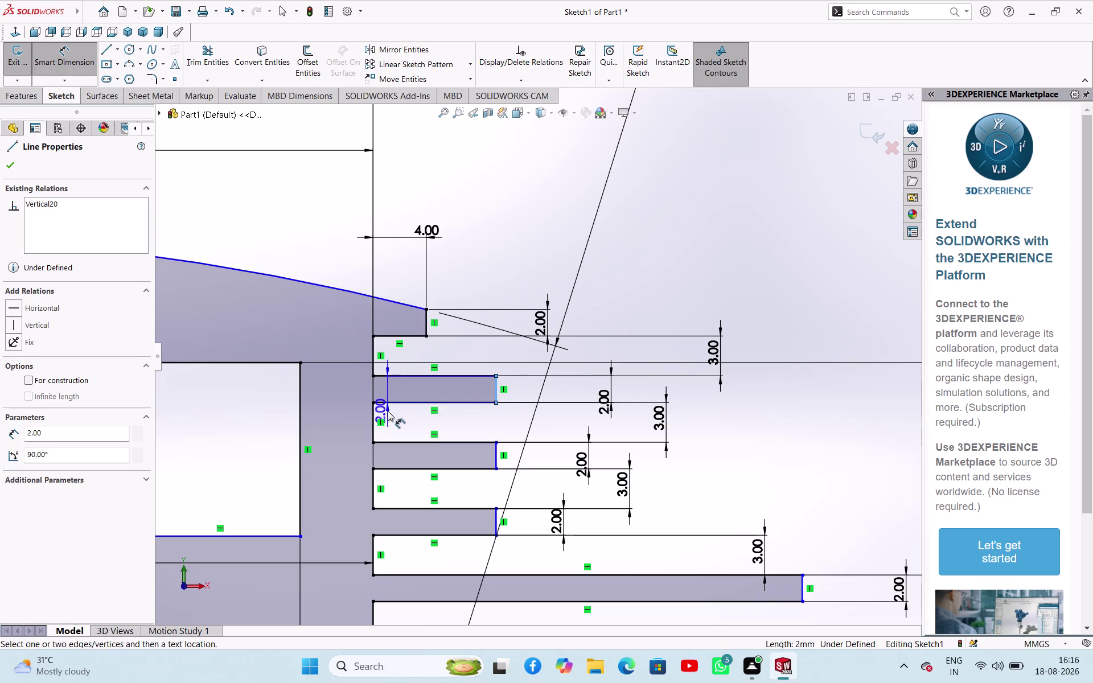
click(373, 412)
click(533, 272)
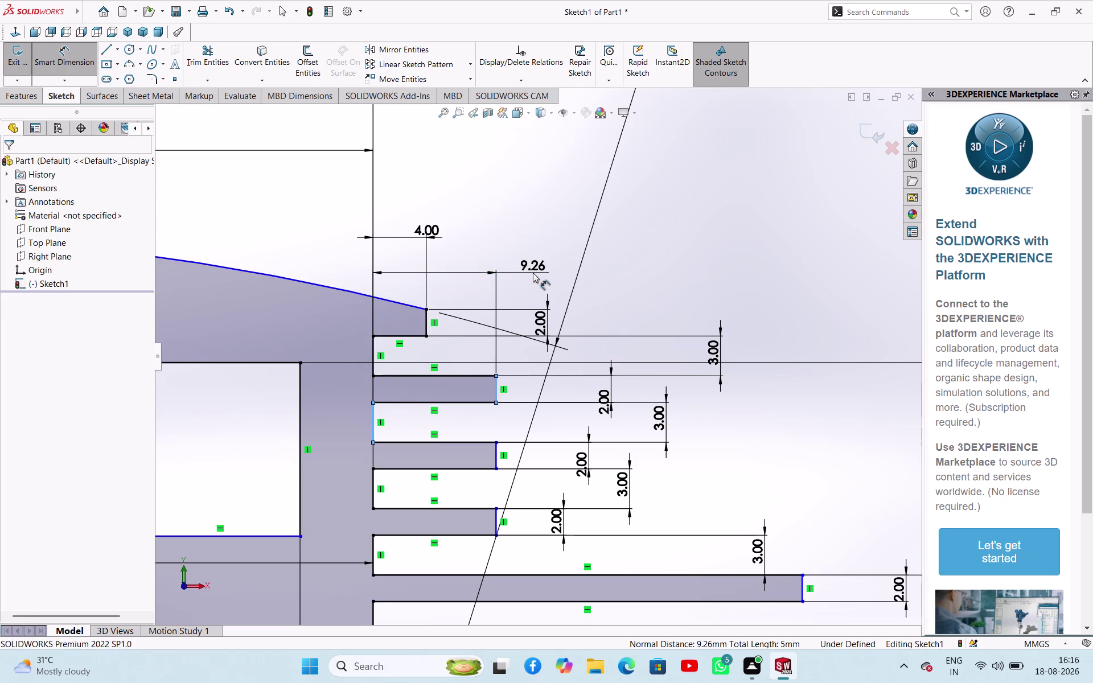
key(4)
key(Return)
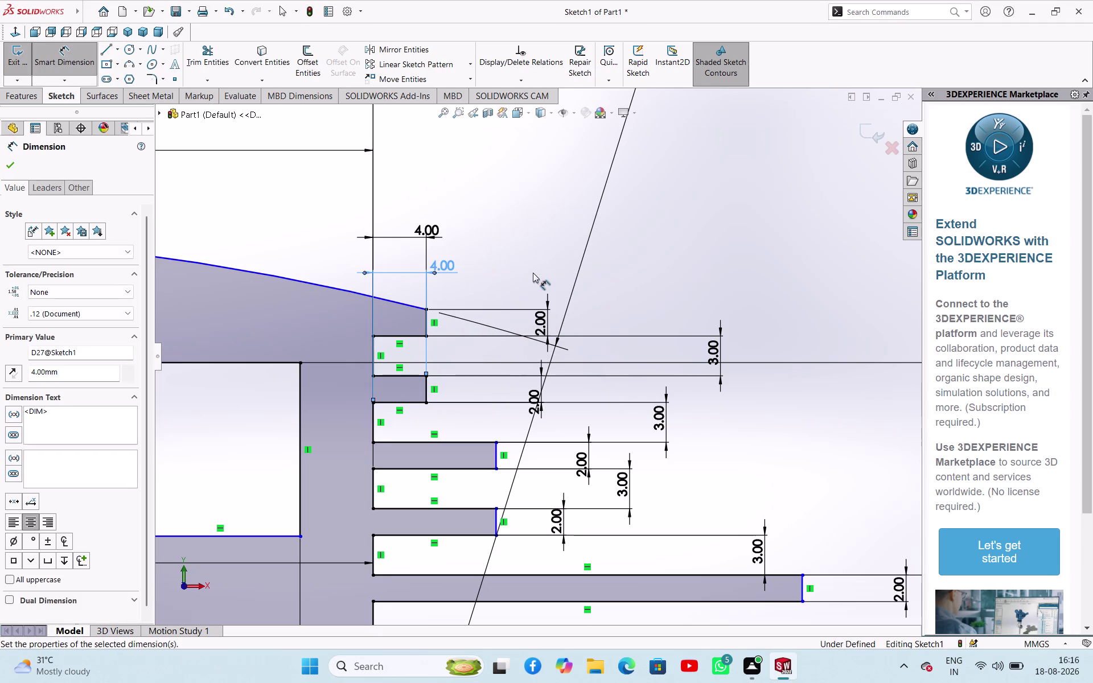
click(496, 451)
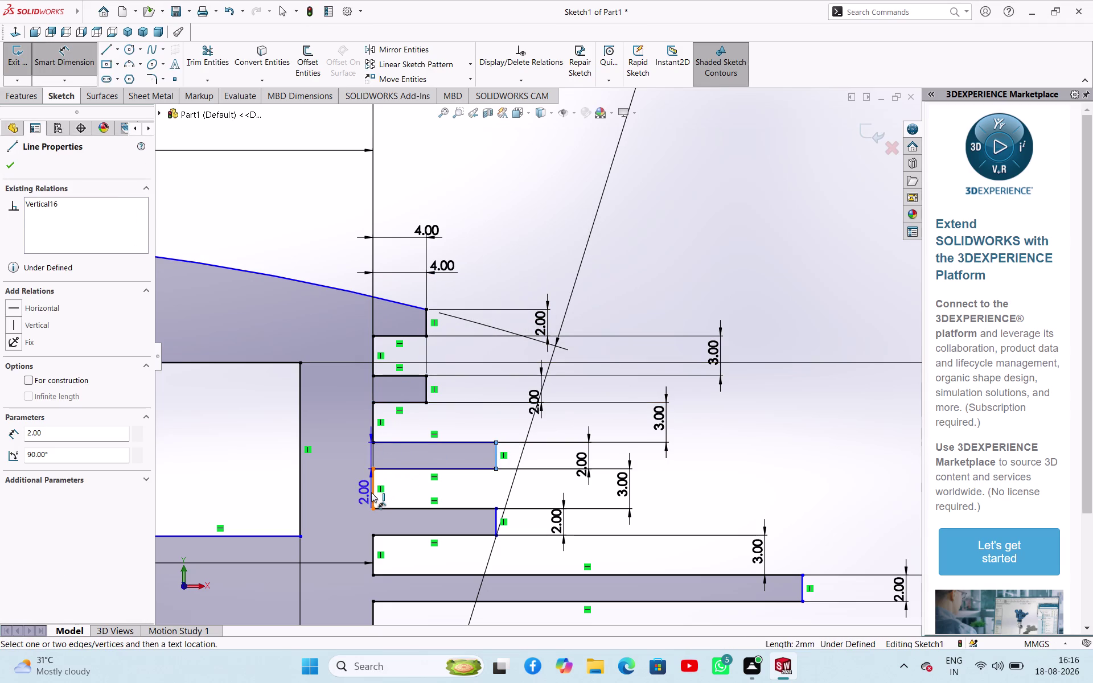
click(371, 493)
click(494, 236)
key(4)
key(Return)
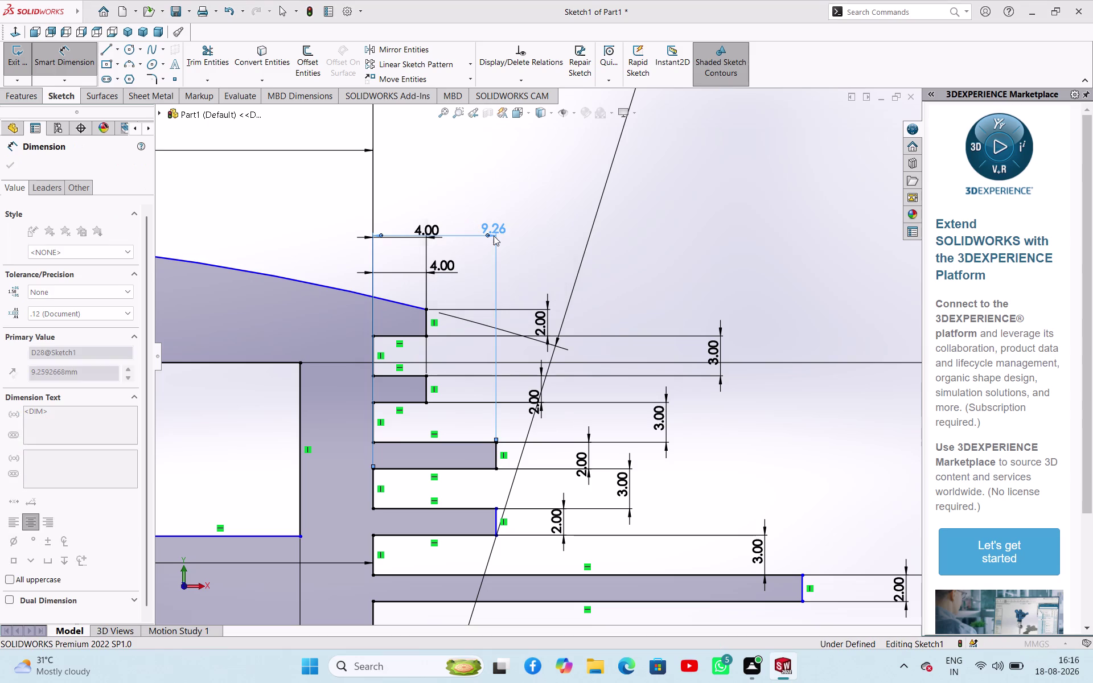
click(494, 518)
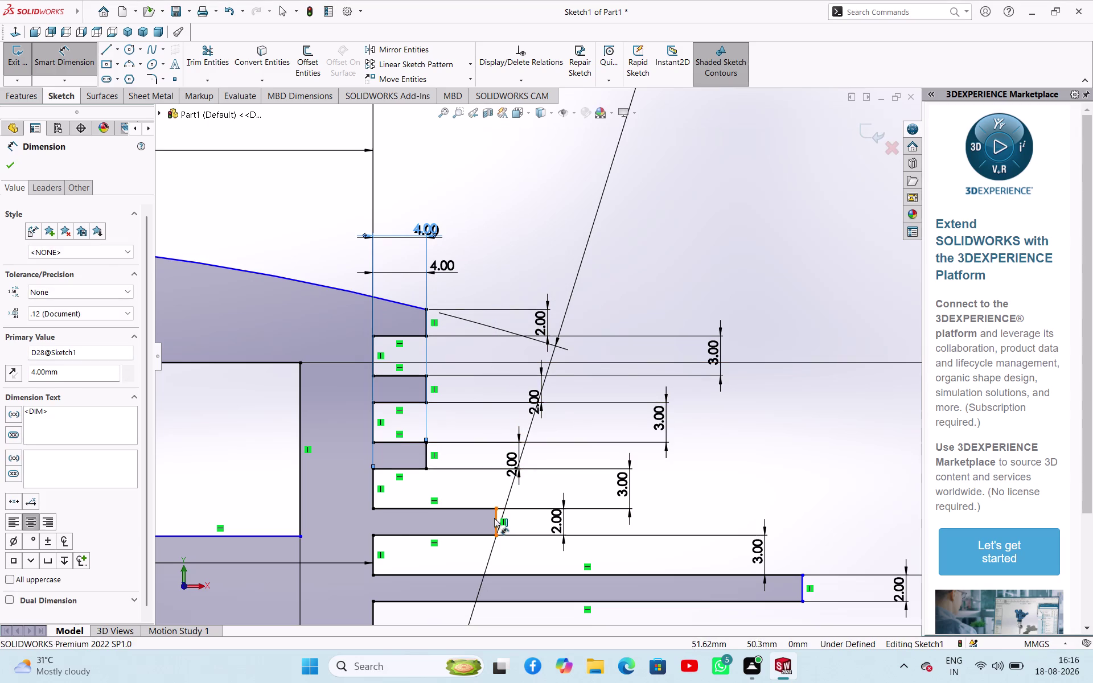
click(374, 543)
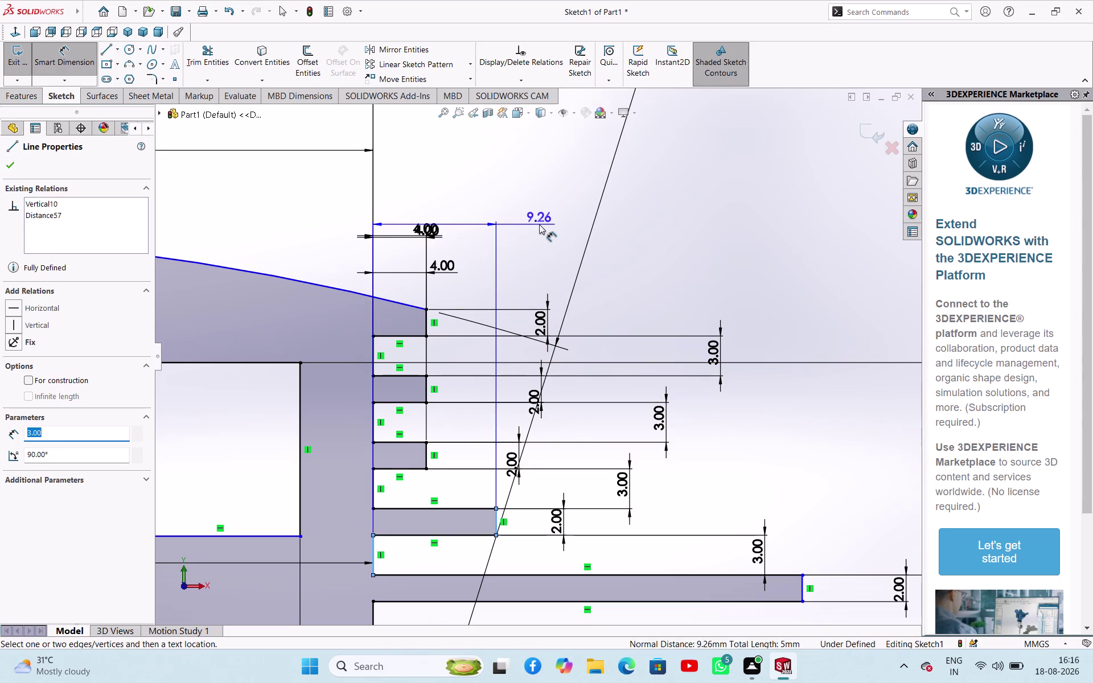
click(539, 224)
key(4)
key(Return)
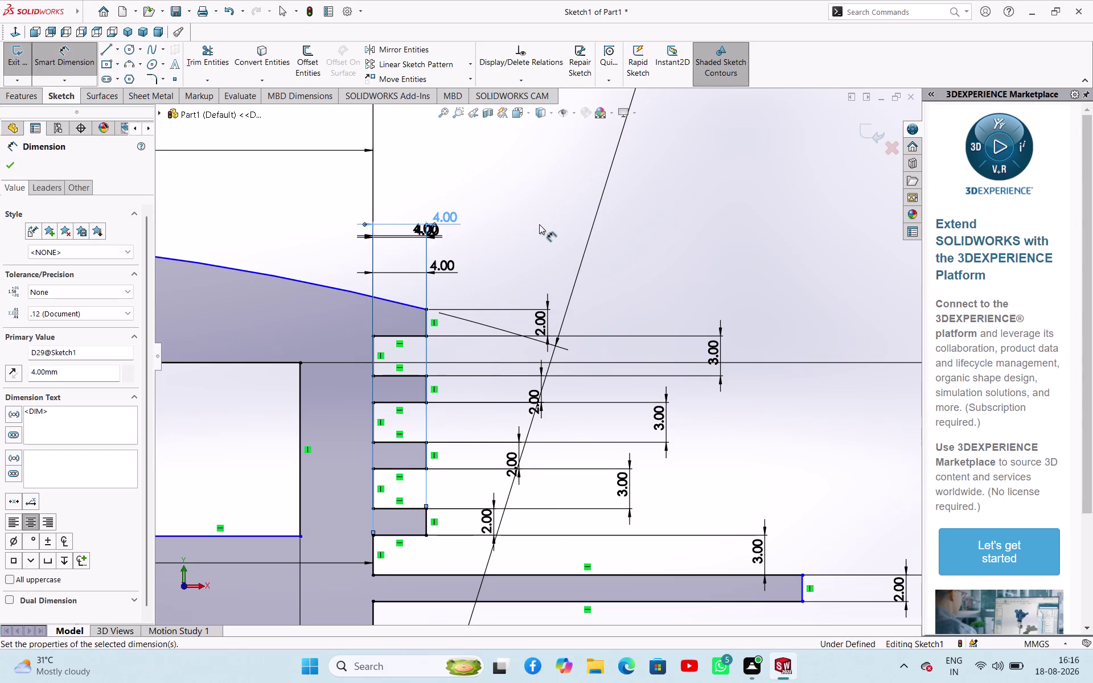
Dimension the step below the long lower step, correcting it from 2 to 4 mm.
scroll(up, 3)
scroll(down, 3)
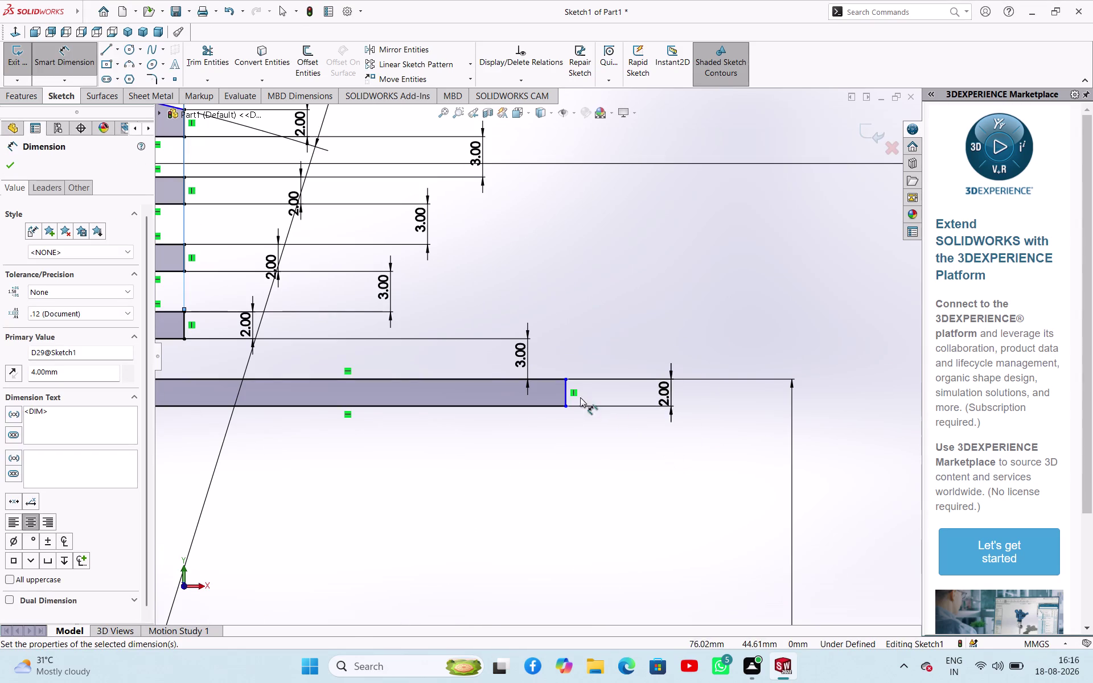
click(566, 393)
scroll(up, 3)
scroll(up, 3)
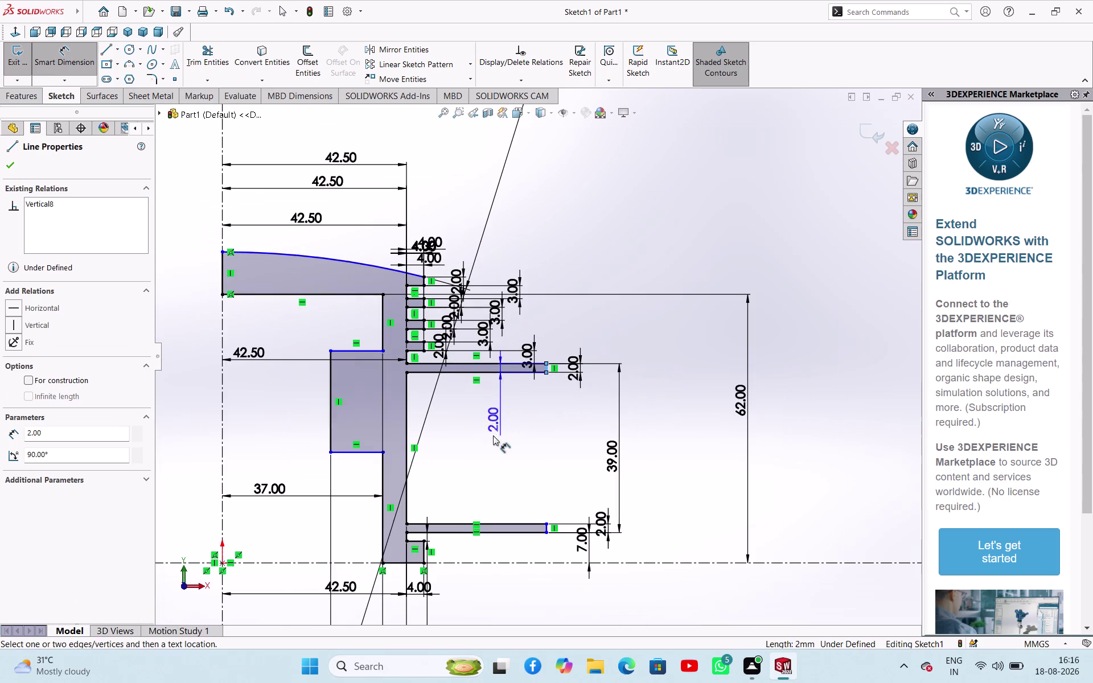
click(407, 394)
click(515, 405)
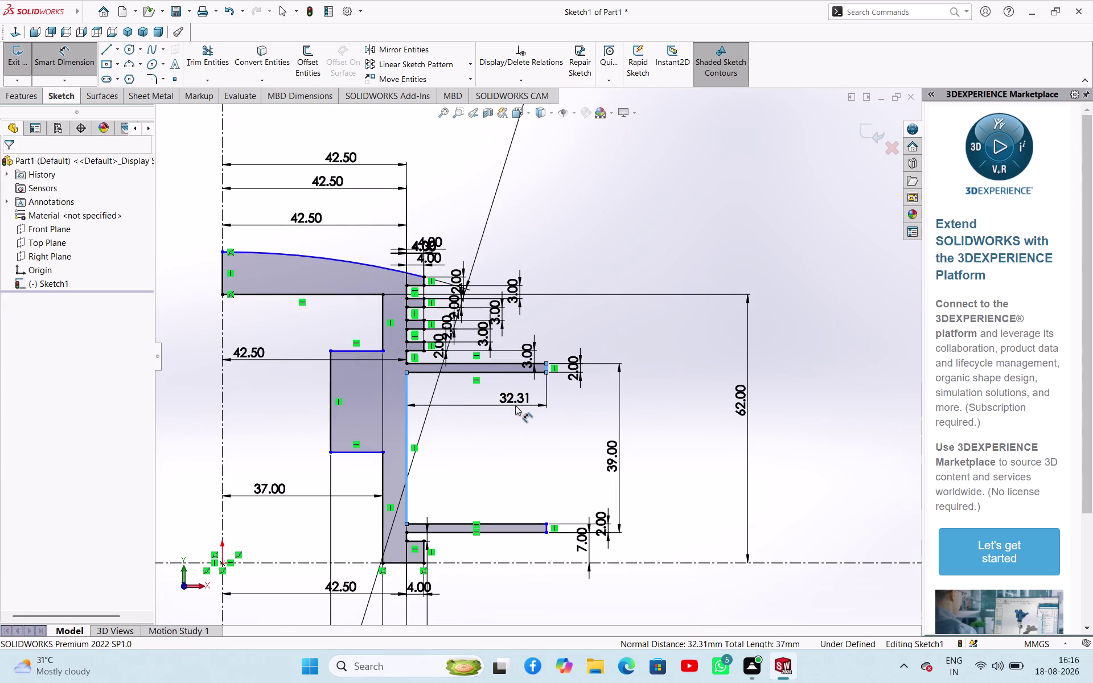
key(2)
key(Return)
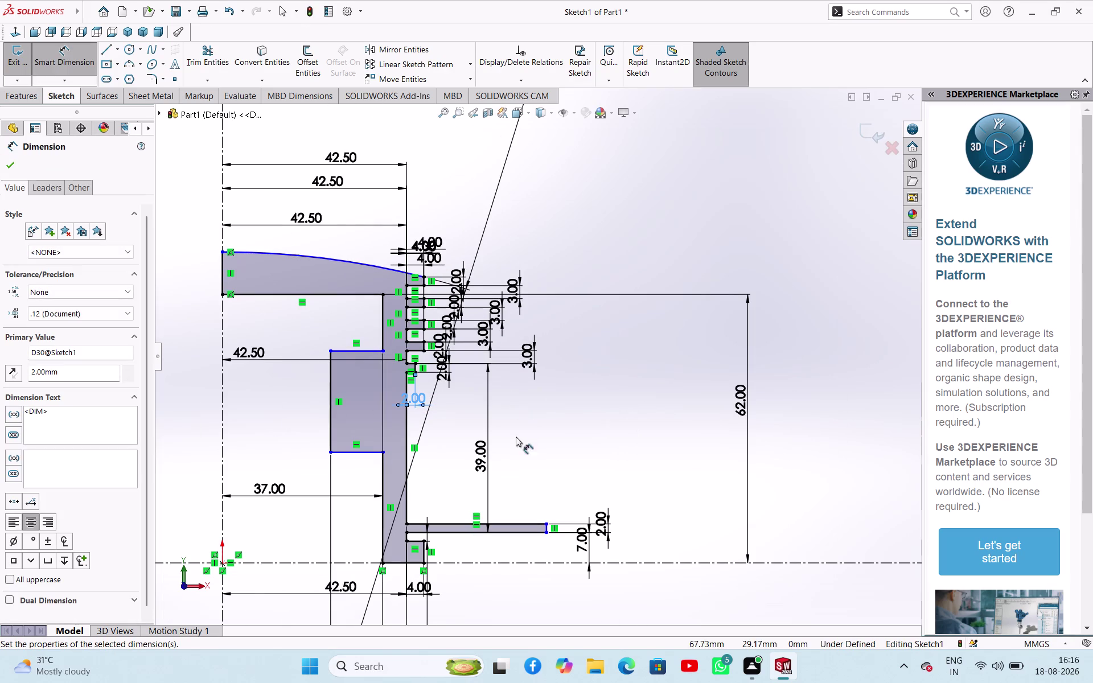
scroll(down, 3)
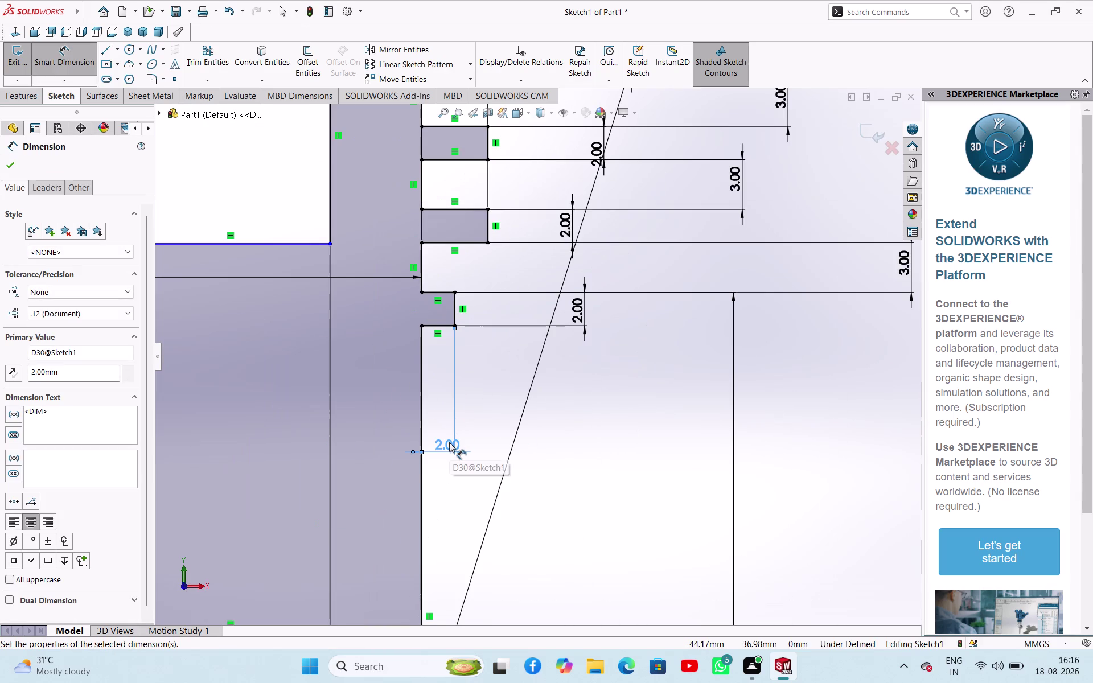
double_click(449, 442)
key(4)
key(Return)
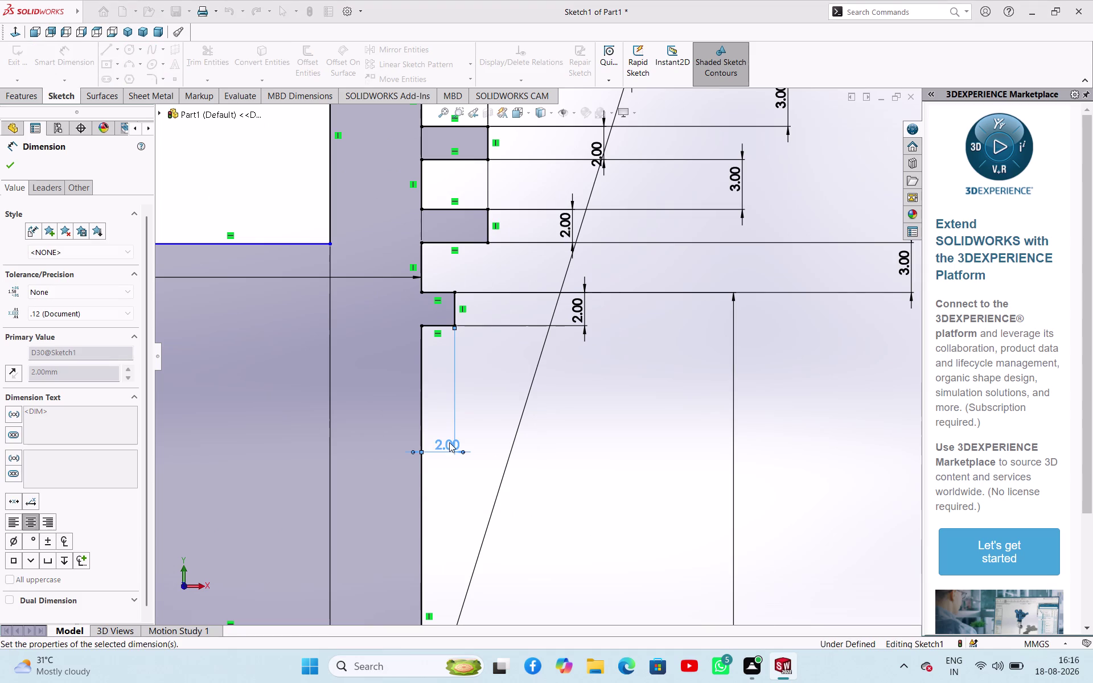
Set the bottom inner step to 4 mm.
scroll(up, 3)
scroll(down, 3)
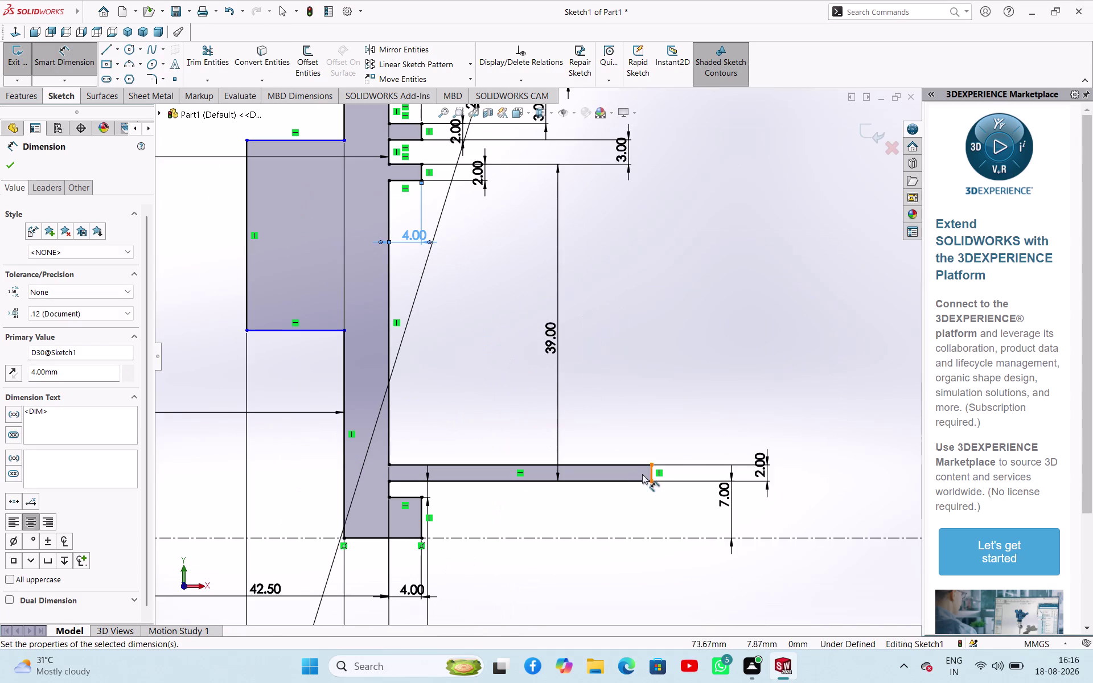
click(650, 475)
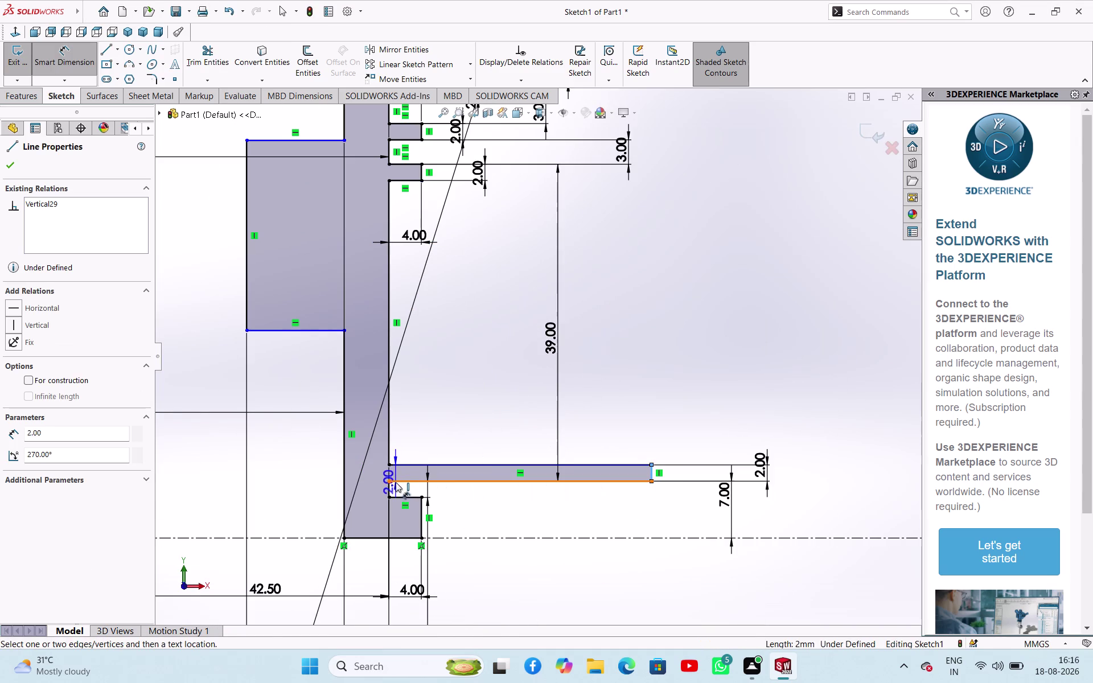
click(390, 488)
click(507, 504)
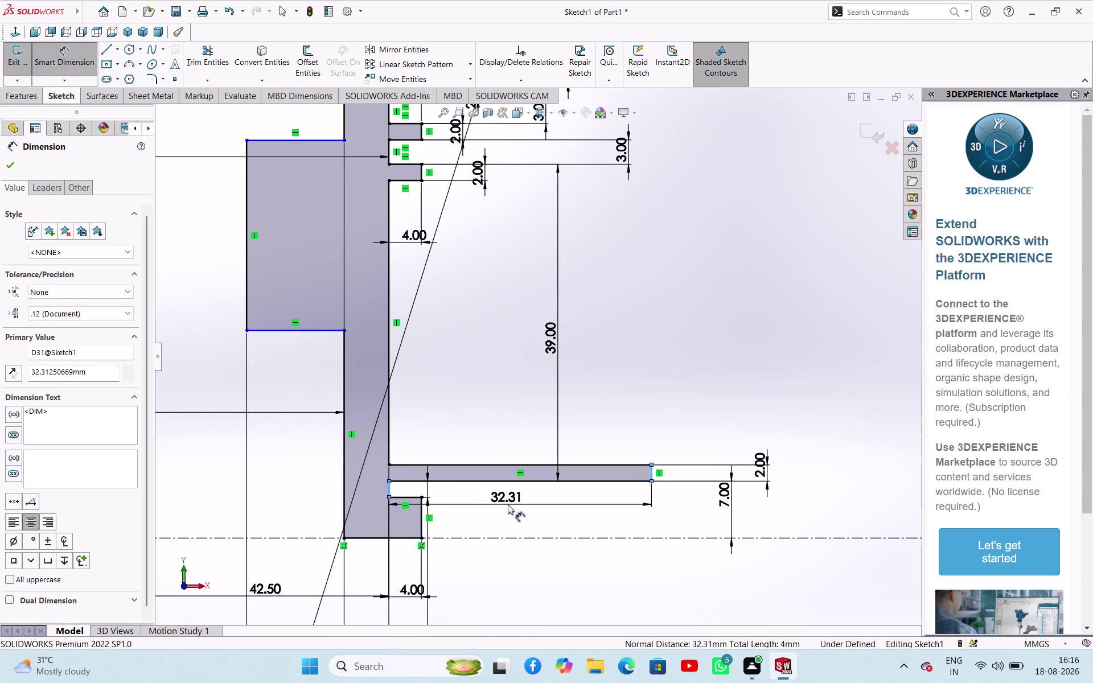
key(4)
key(Return)
scroll(up, 3)
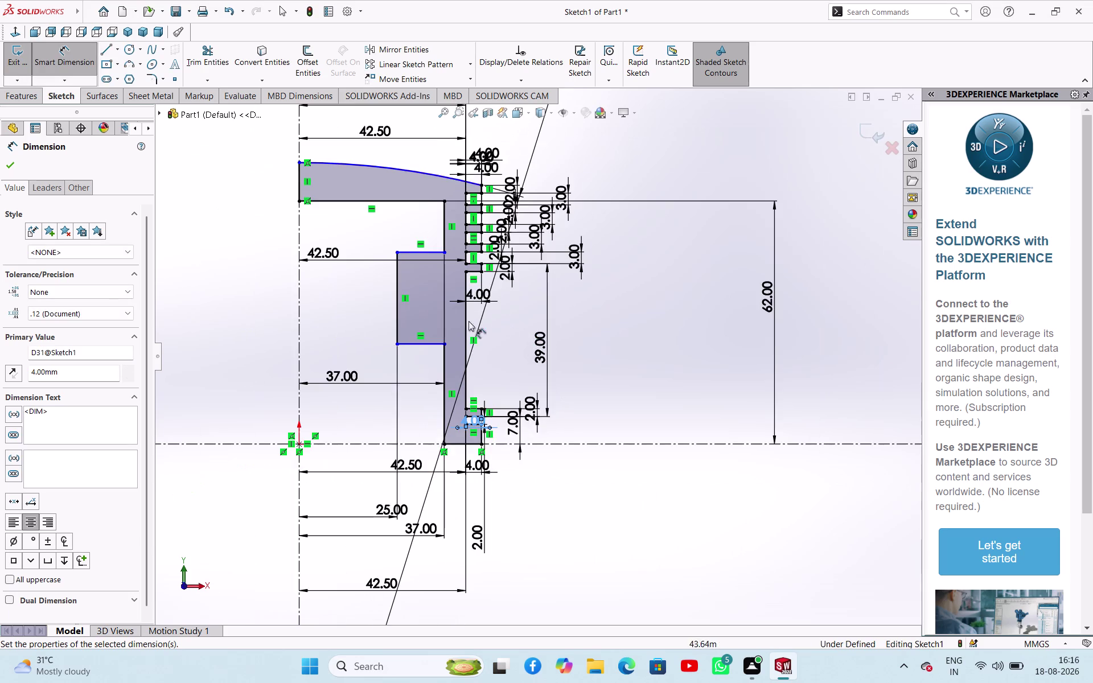
Attempt a 12 mm width dimension and decline the over-defining prompt.
scroll(down, 3)
scroll(up, 3)
scroll(down, 3)
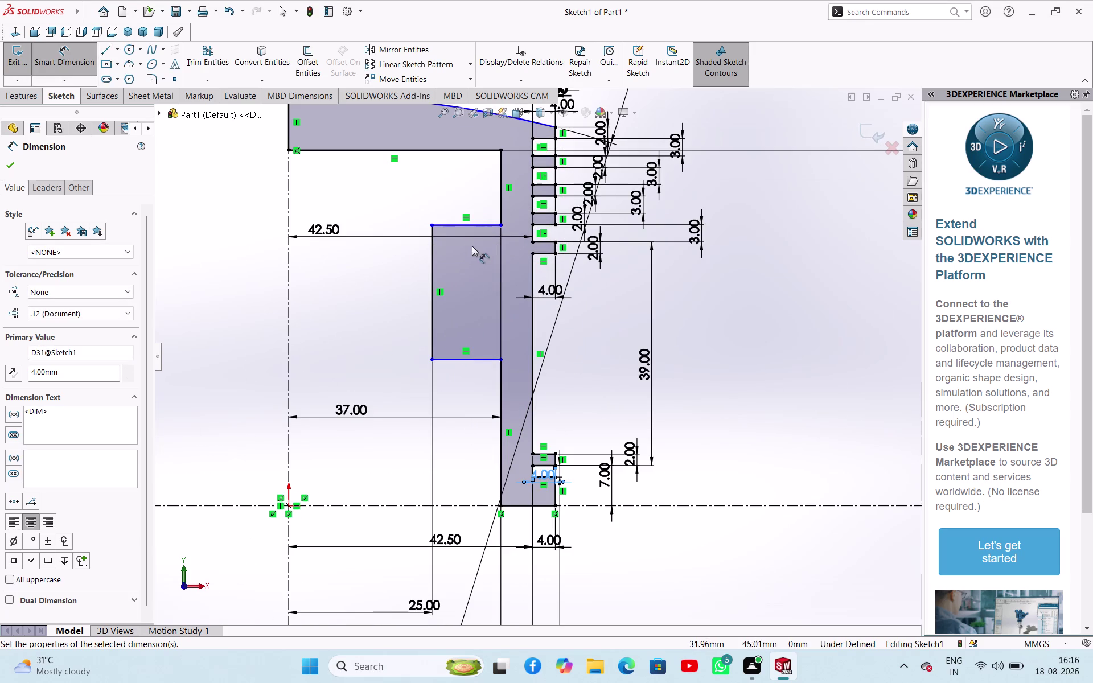
click(472, 222)
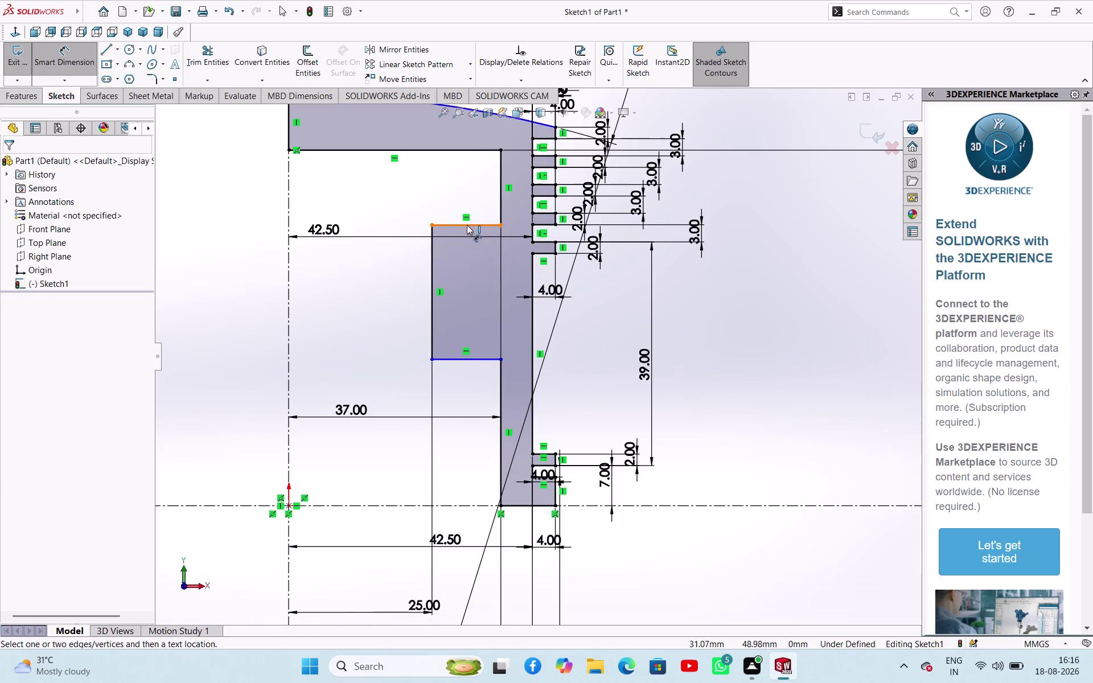
click(467, 225)
click(397, 215)
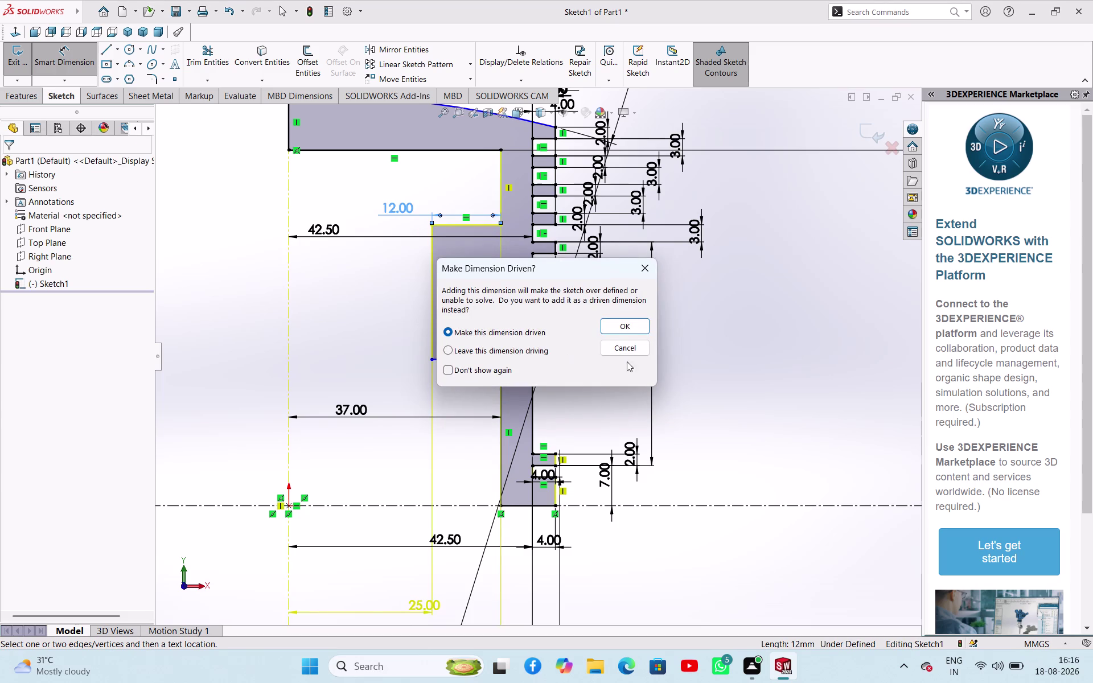
click(626, 352)
click(733, 389)
scroll(up, 3)
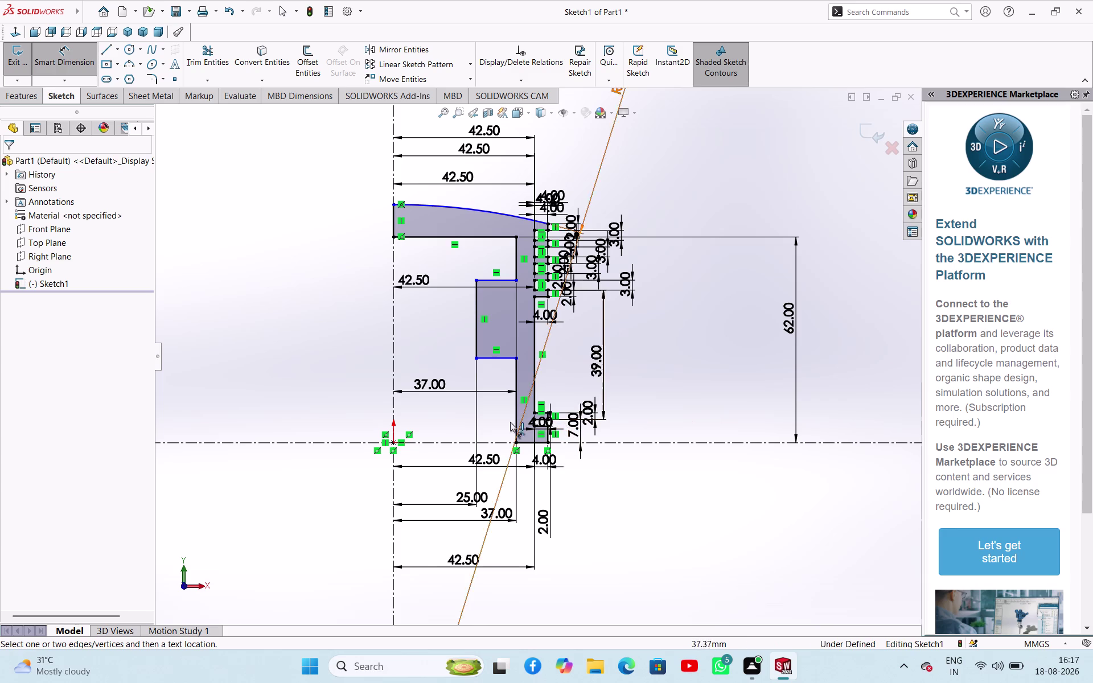
Try a groove height dimension against the long horizontal line, then decline it.
click(544, 300)
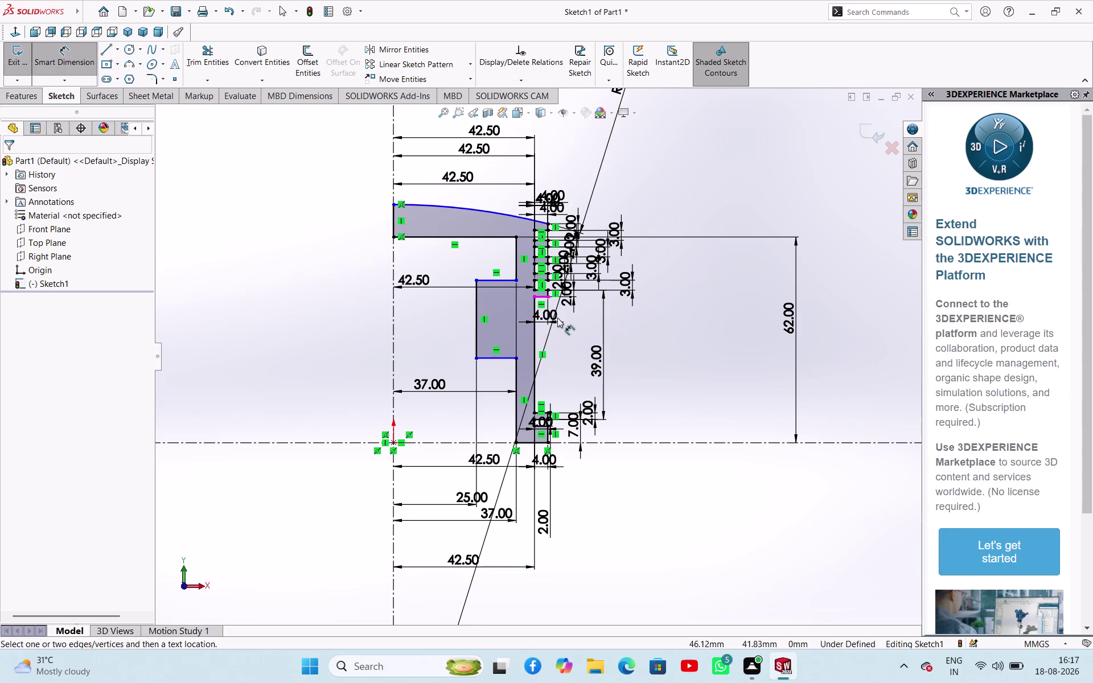
click(651, 442)
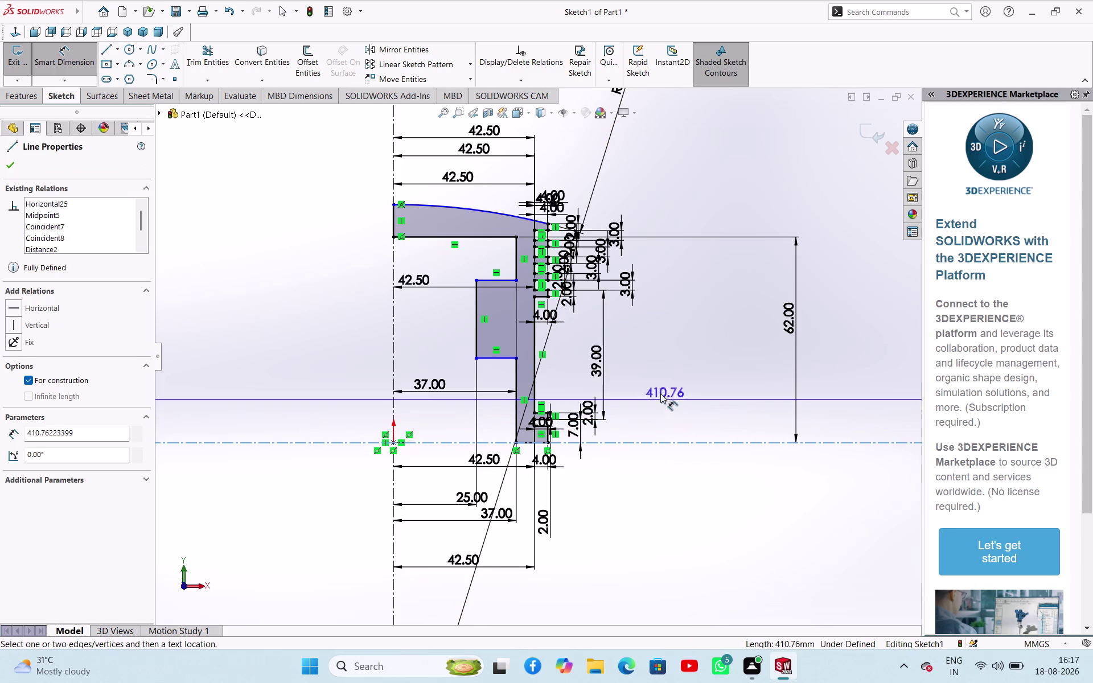
click(540, 297)
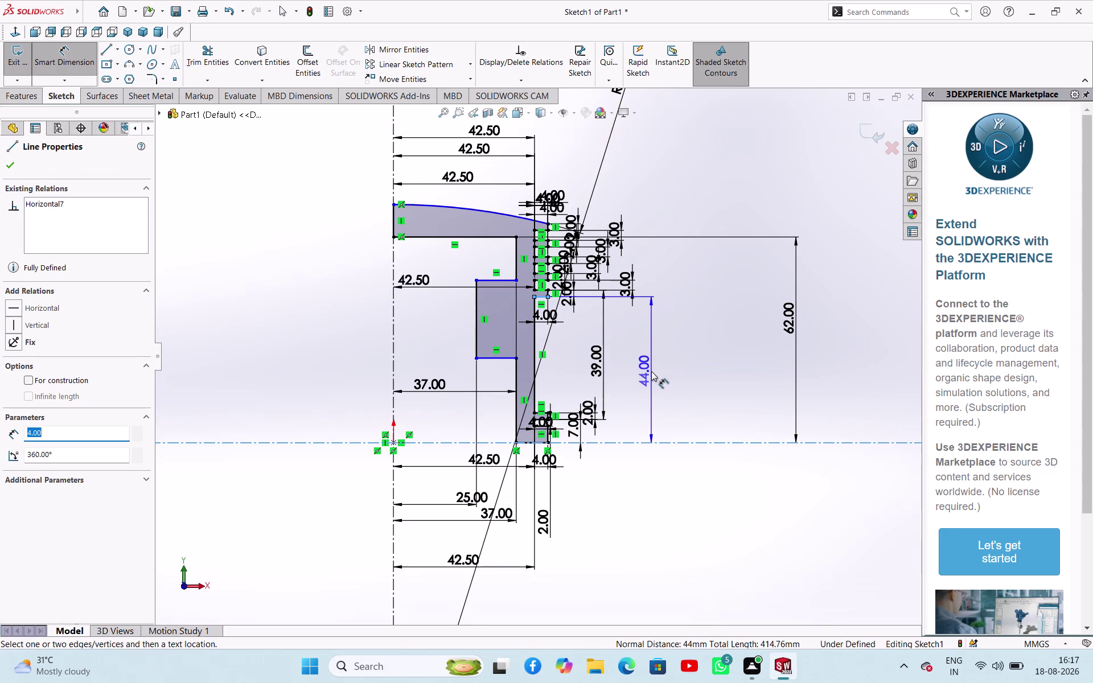
click(651, 372)
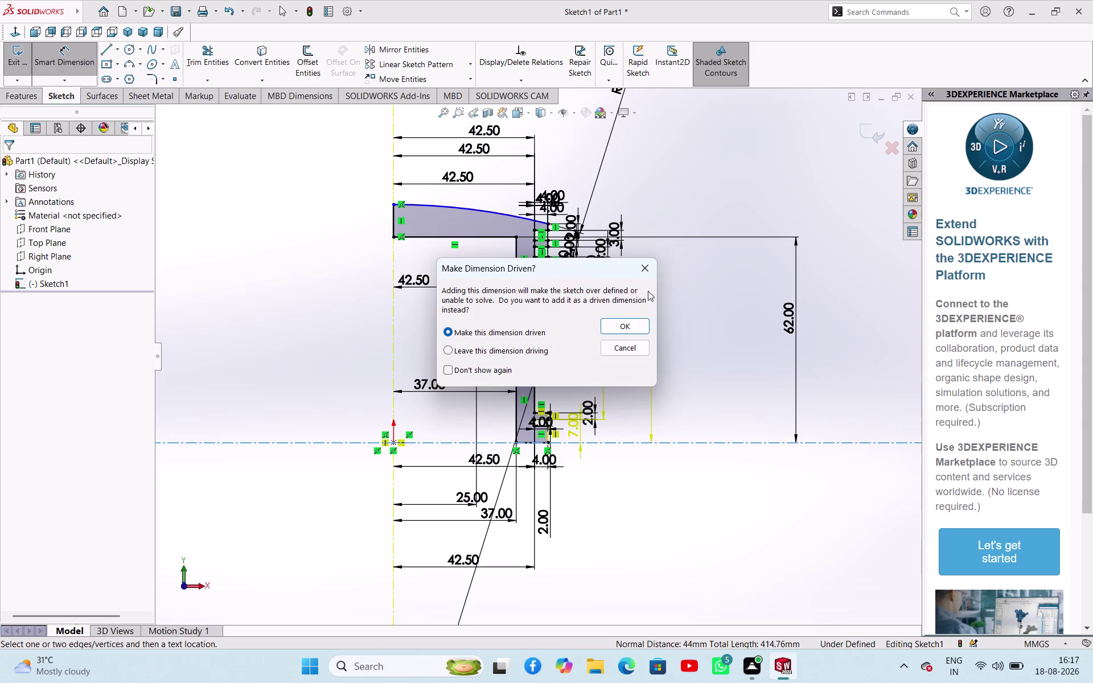
click(644, 273)
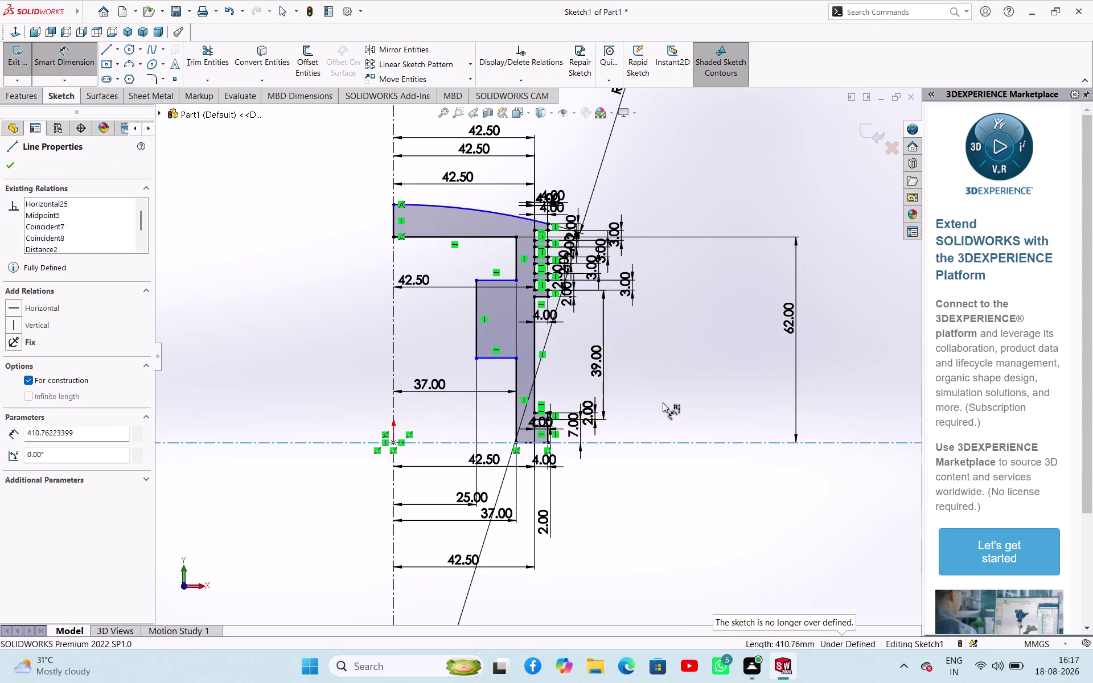
Clear the selection and delete the 39 mm height dimension.
scroll(down, 3)
scroll(up, 3)
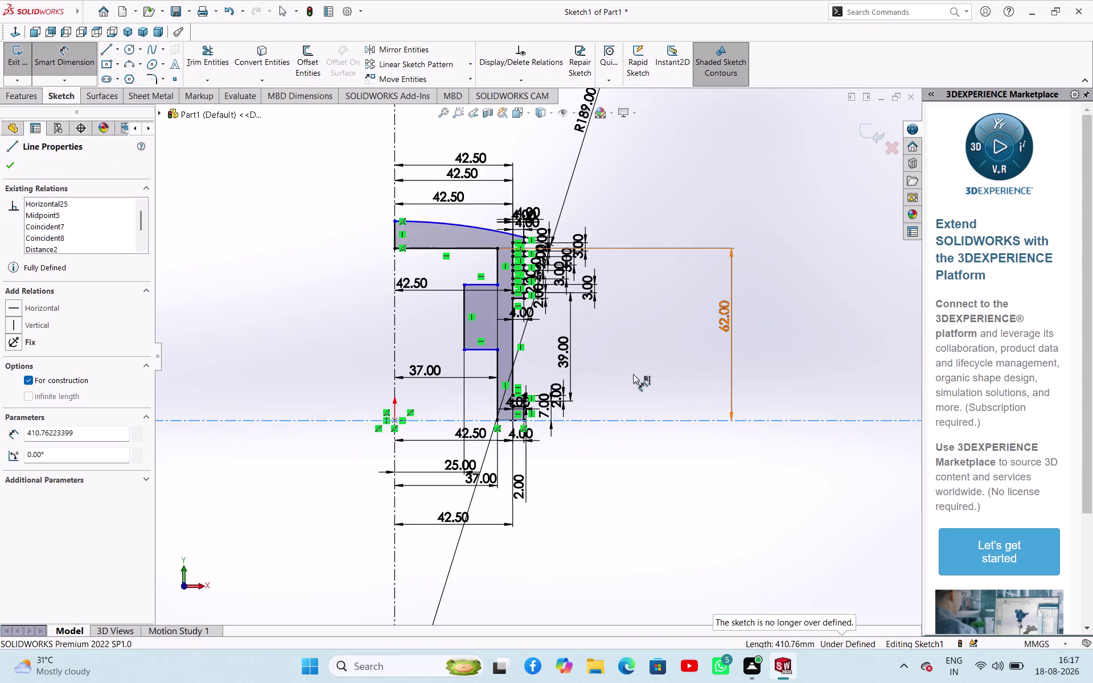
key(Escape)
key(Escape)
key(Escape)
key(Escape)
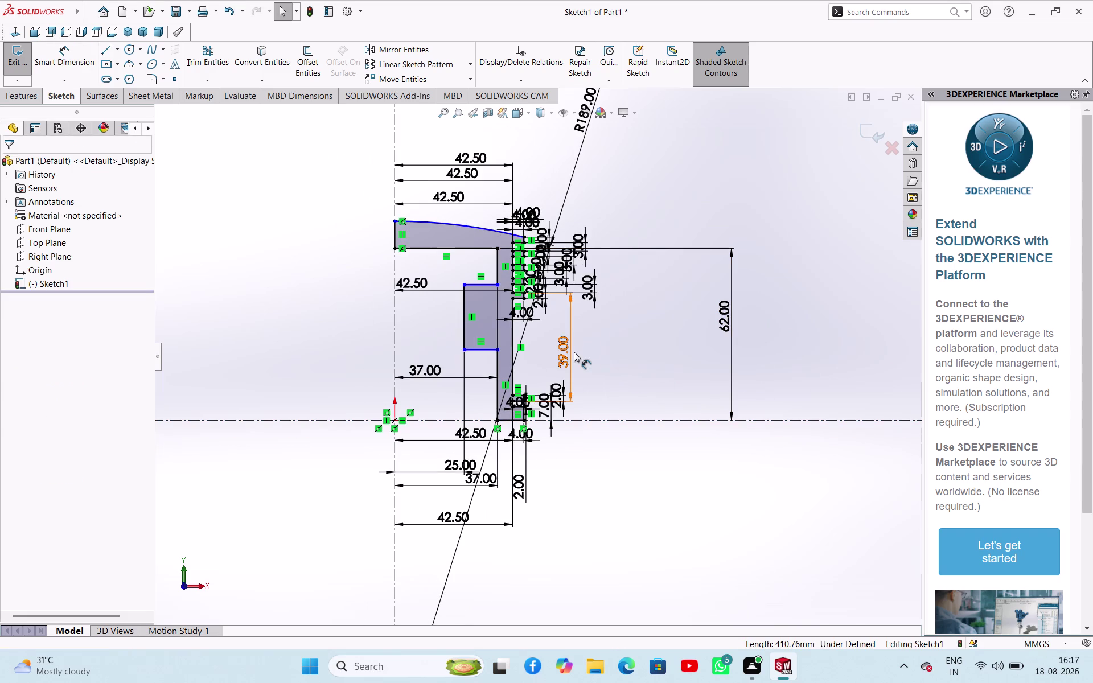
click(573, 351)
key(Delete)
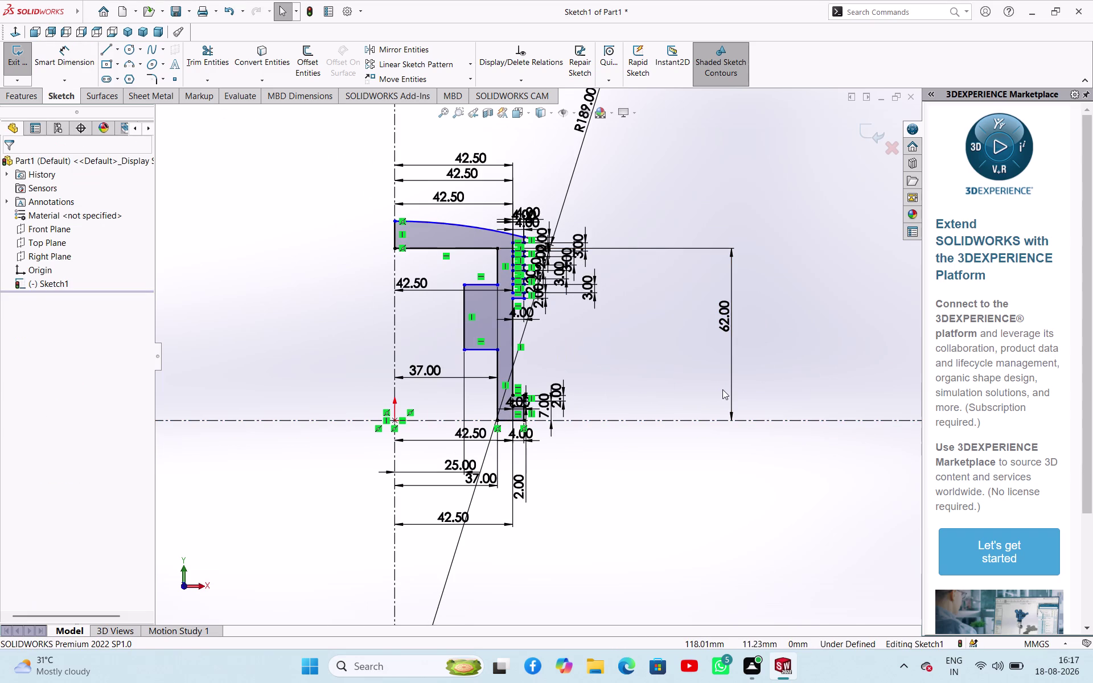
Dimension the lowest ring-groove edge 45 mm above the horizontal centreline.
right_drag(768, 388, 793, 303)
scroll(down, 3)
scroll(down, 3)
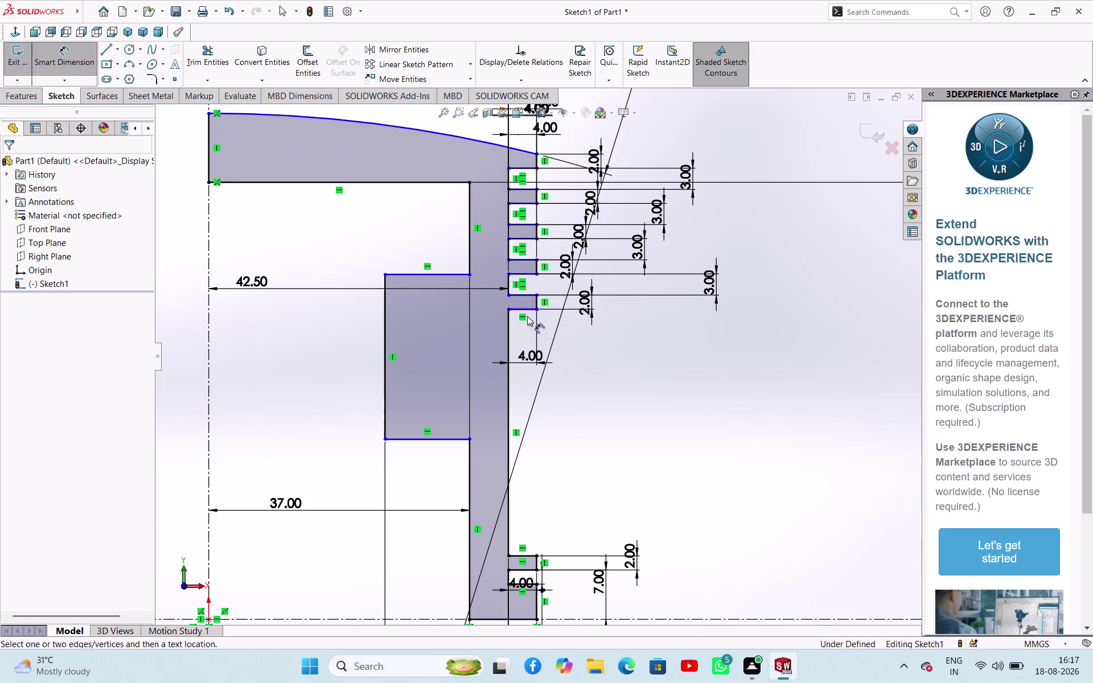
click(525, 309)
scroll(up, 3)
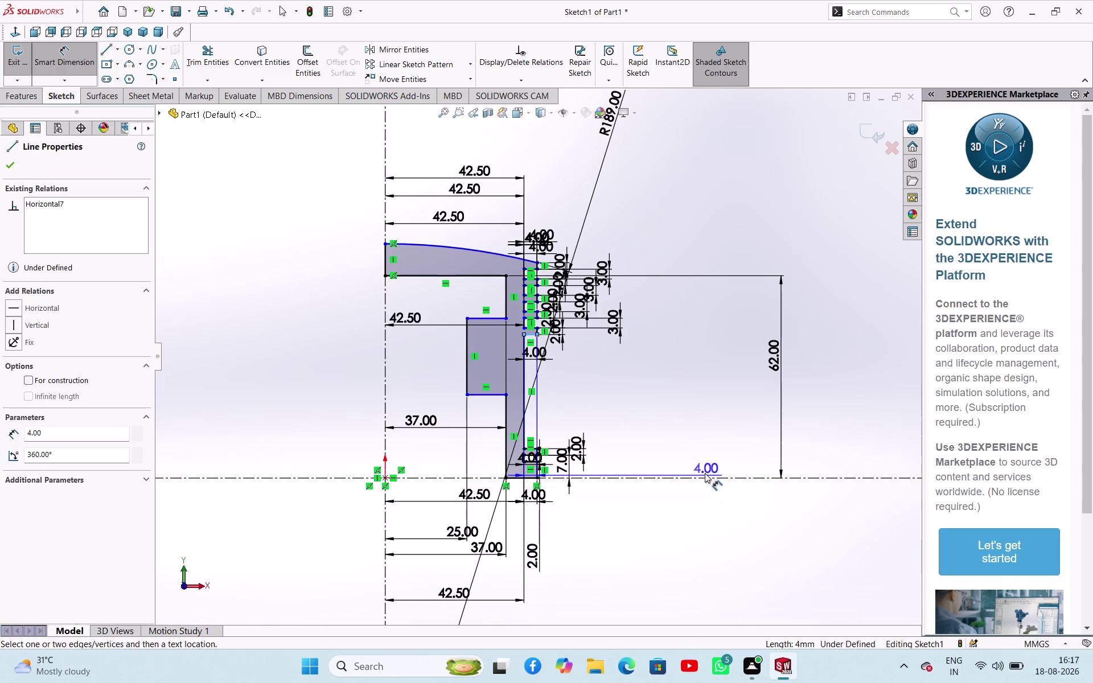
click(706, 476)
click(707, 412)
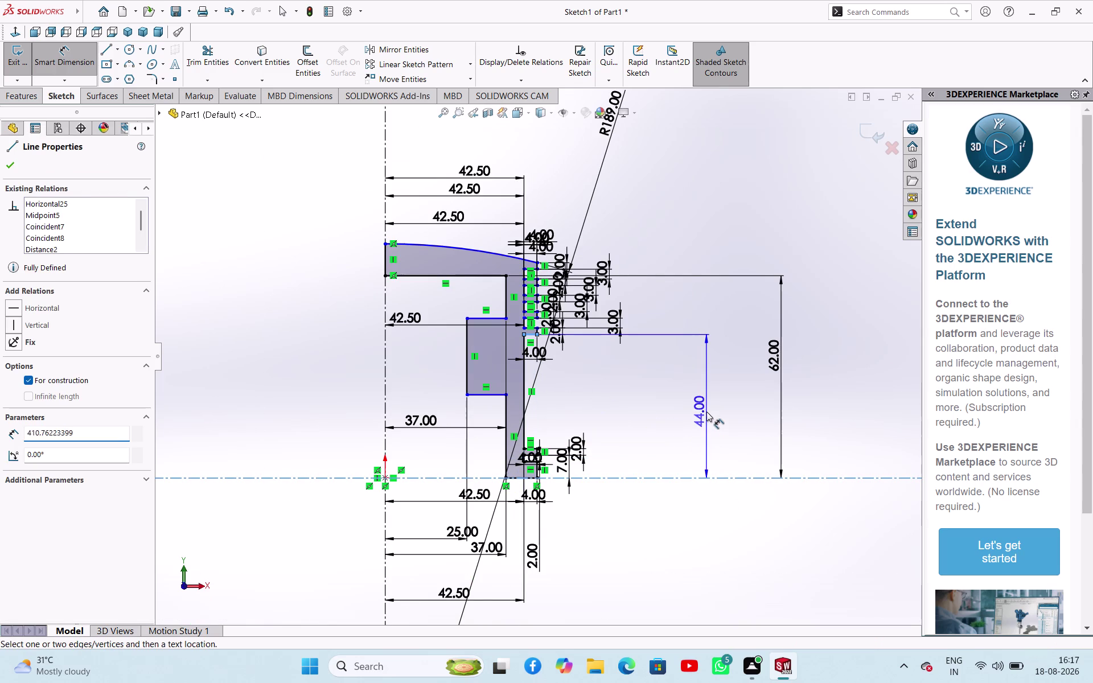
text(45)
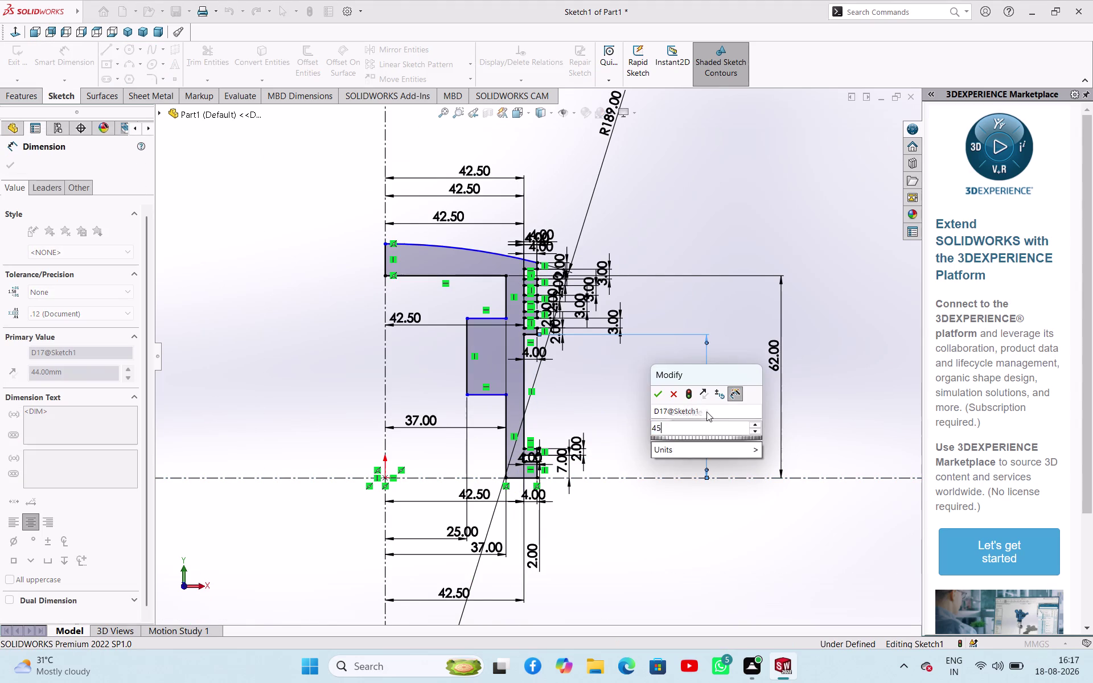
key(Return)
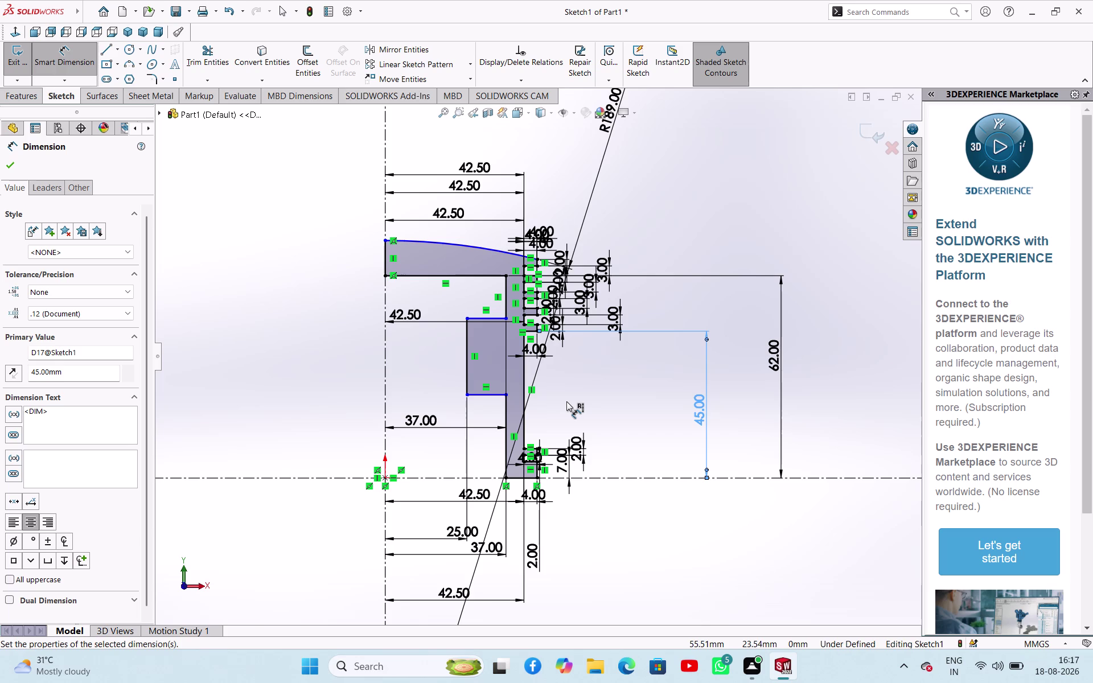
scroll(down, 3)
scroll(down, 3)
click(531, 323)
scroll(up, 3)
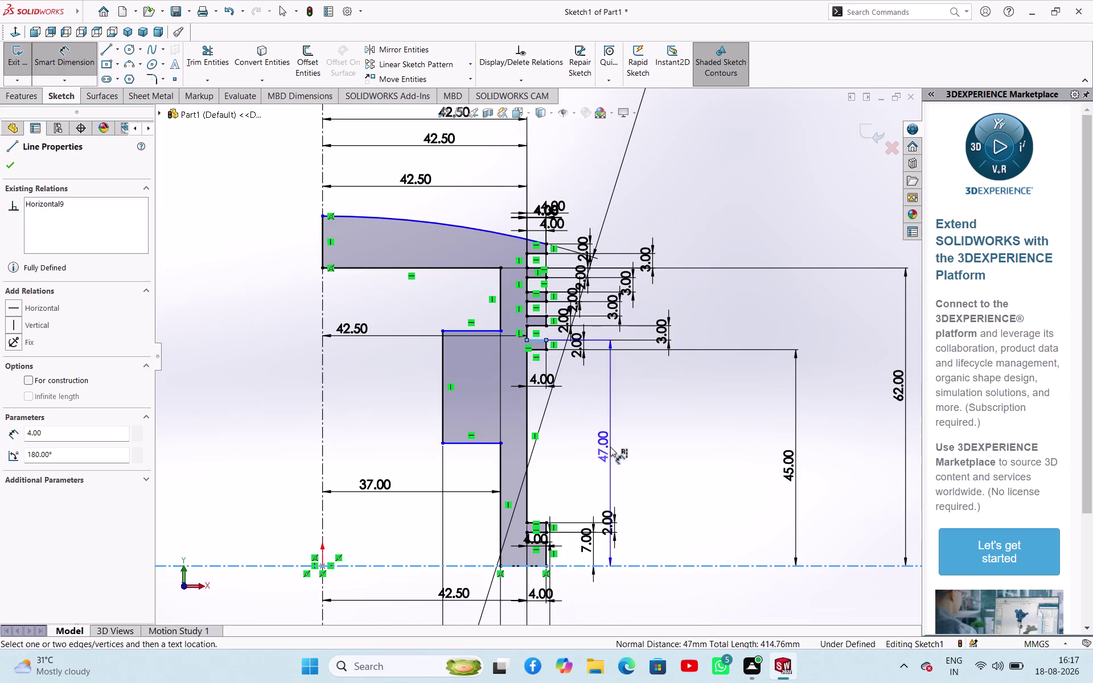
Attempt a 40 mm groove dimension and decline it as over-defining.
click(542, 531)
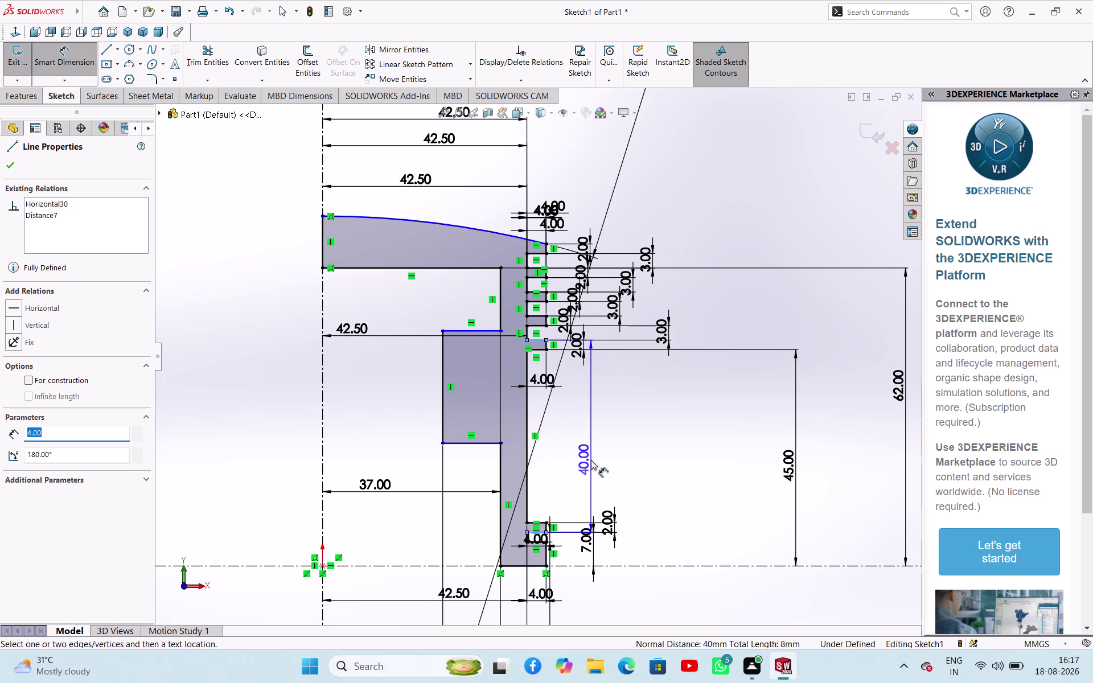
click(591, 460)
click(645, 275)
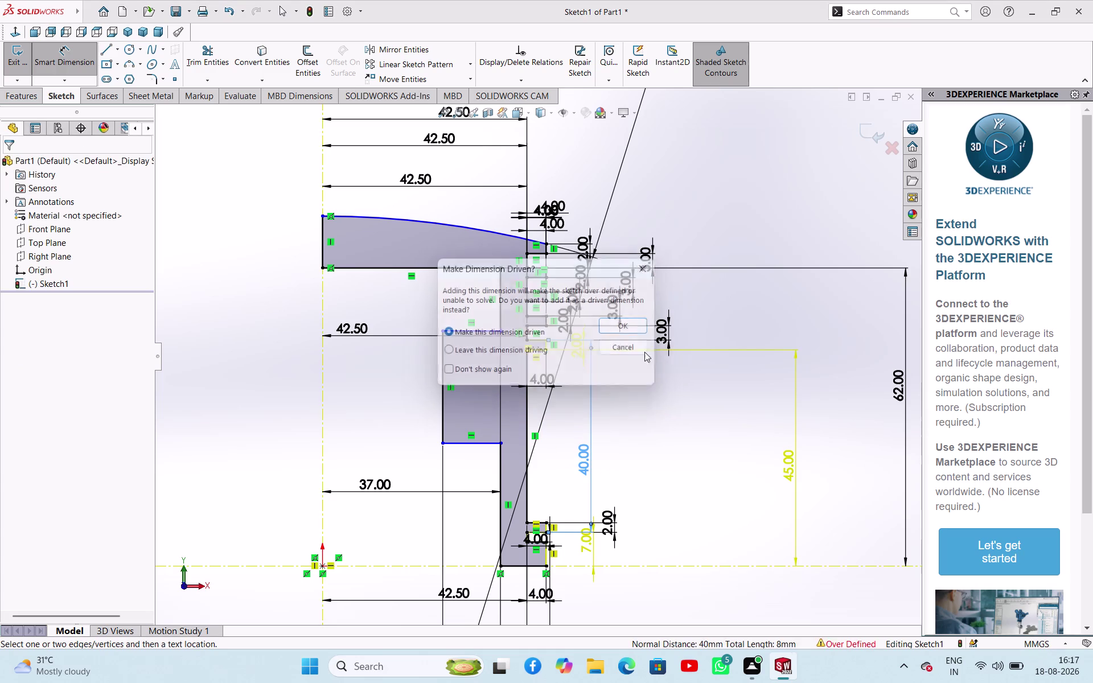
click(670, 435)
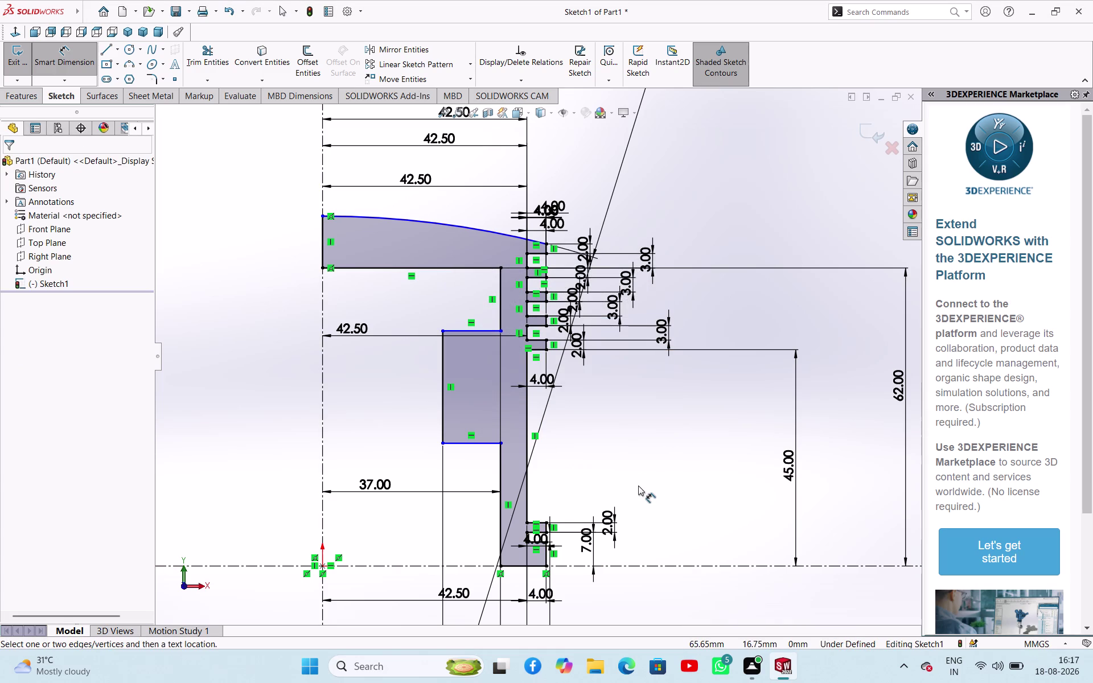
scroll(up, 3)
scroll(up, 3)
scroll(down, 3)
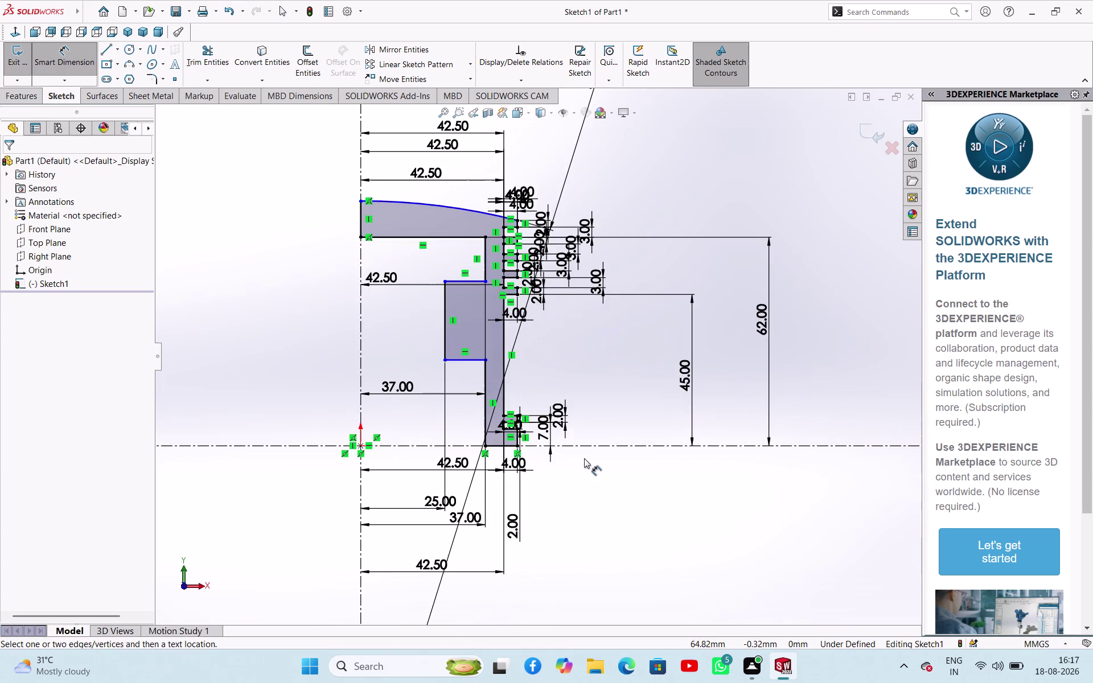
scroll(up, 3)
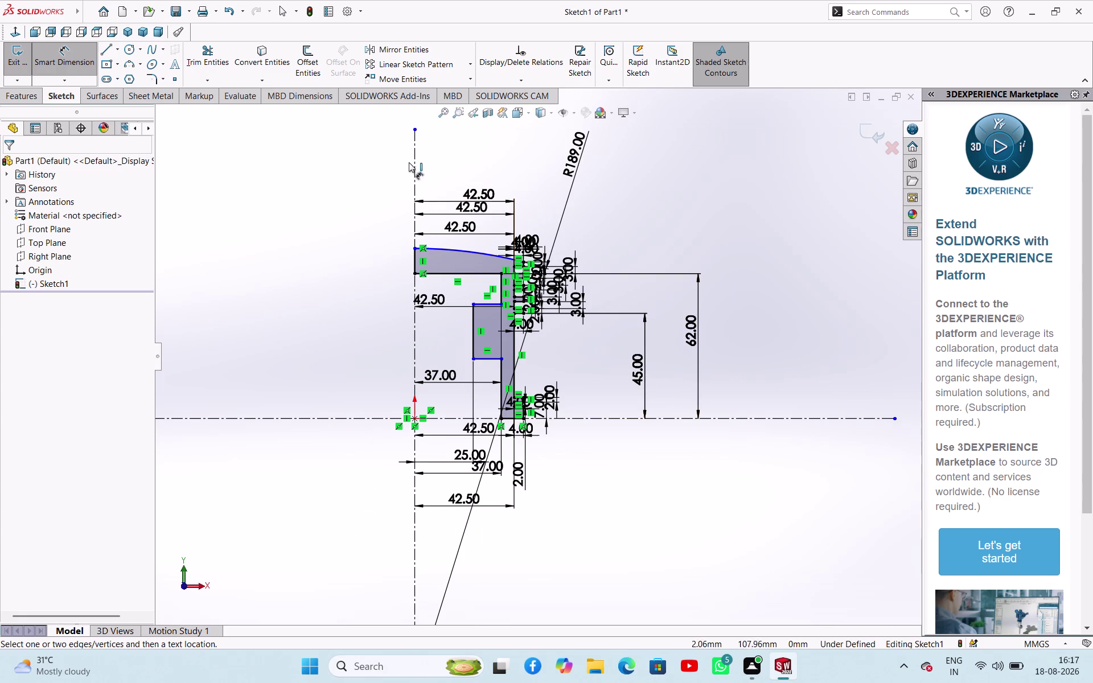
right_click(292, 243)
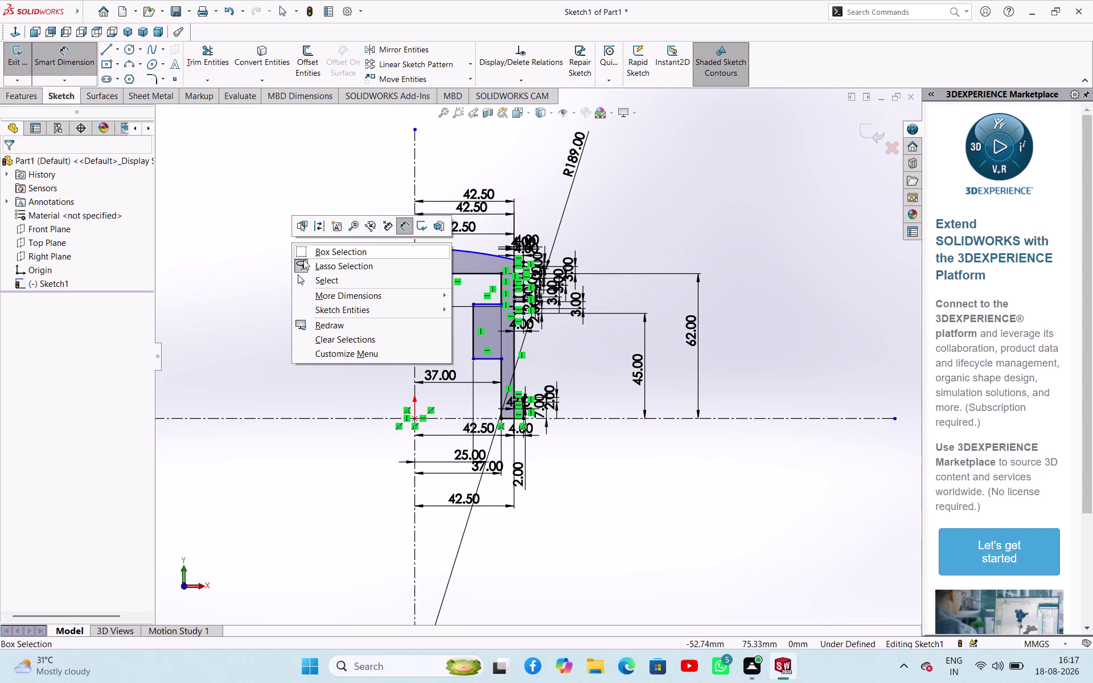
click(312, 278)
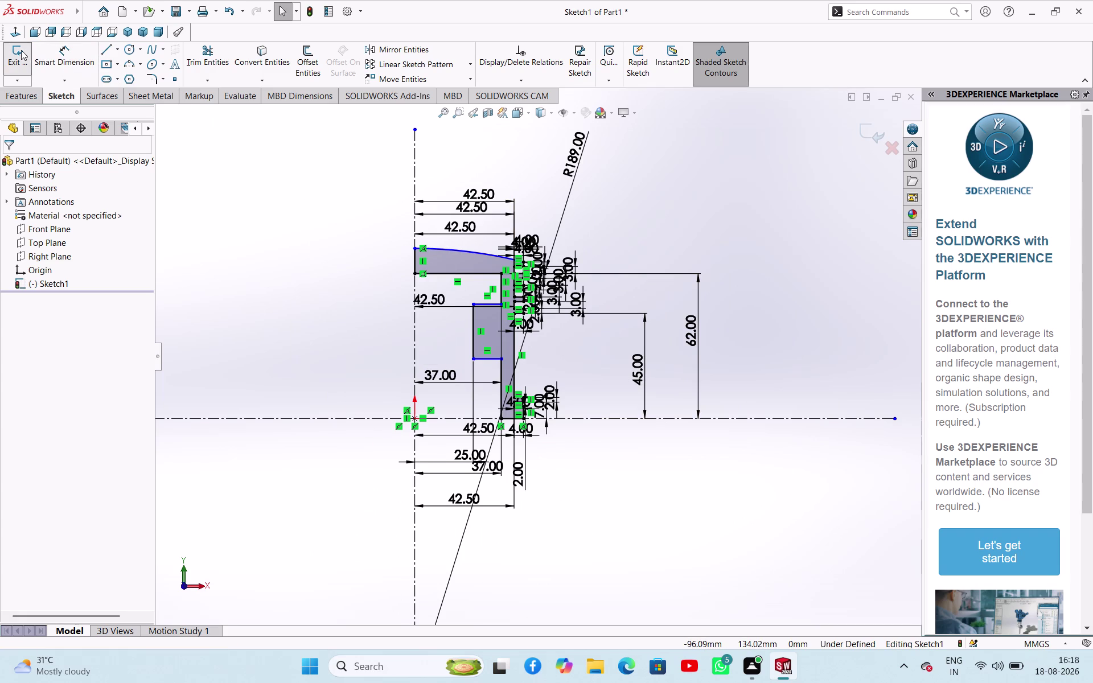
Exit the sketch and revolve the profile 360° about the vertical centreline into Revolve1.
click(21, 50)
click(61, 63)
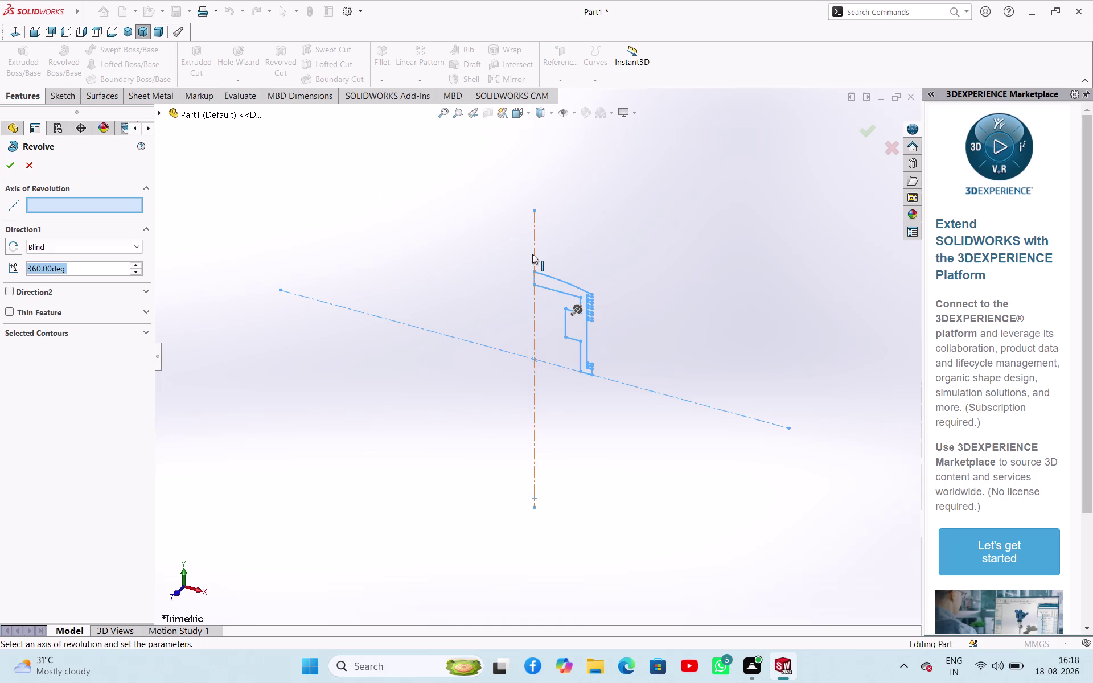
click(533, 254)
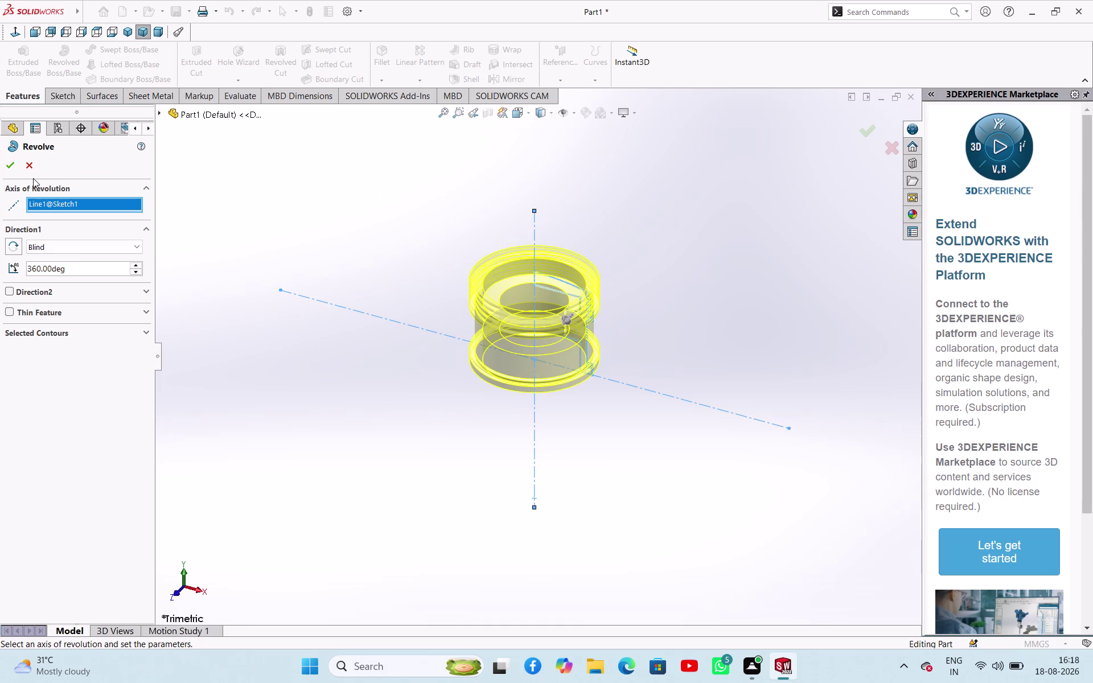
click(15, 168)
click(293, 222)
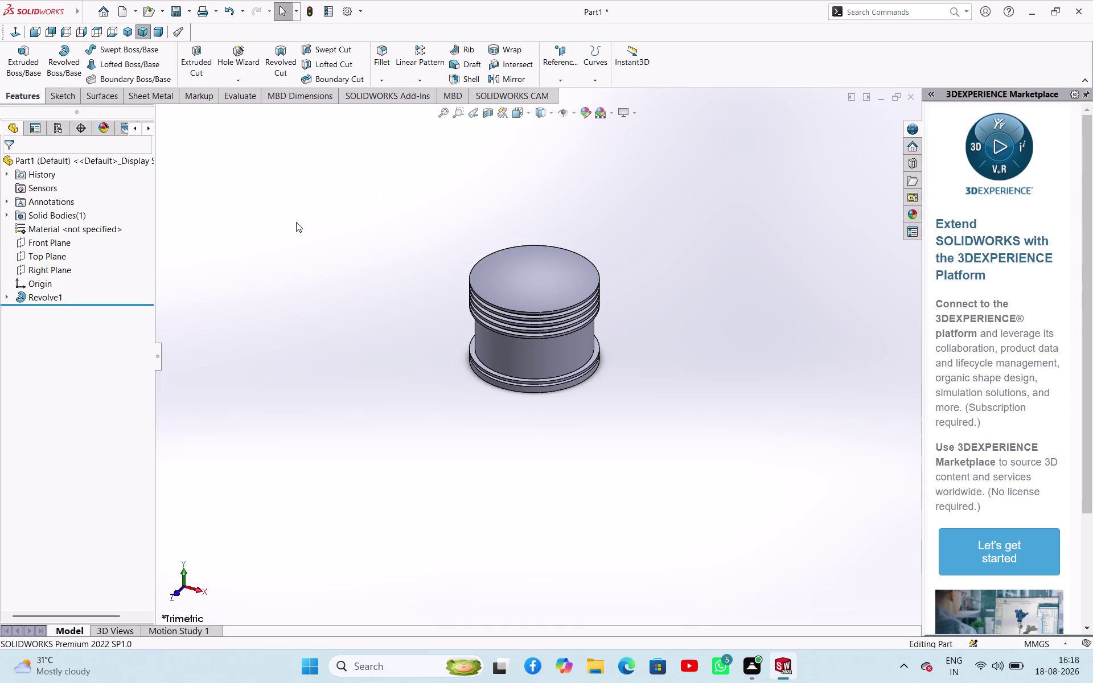
middle_drag(400, 273, 505, 332)
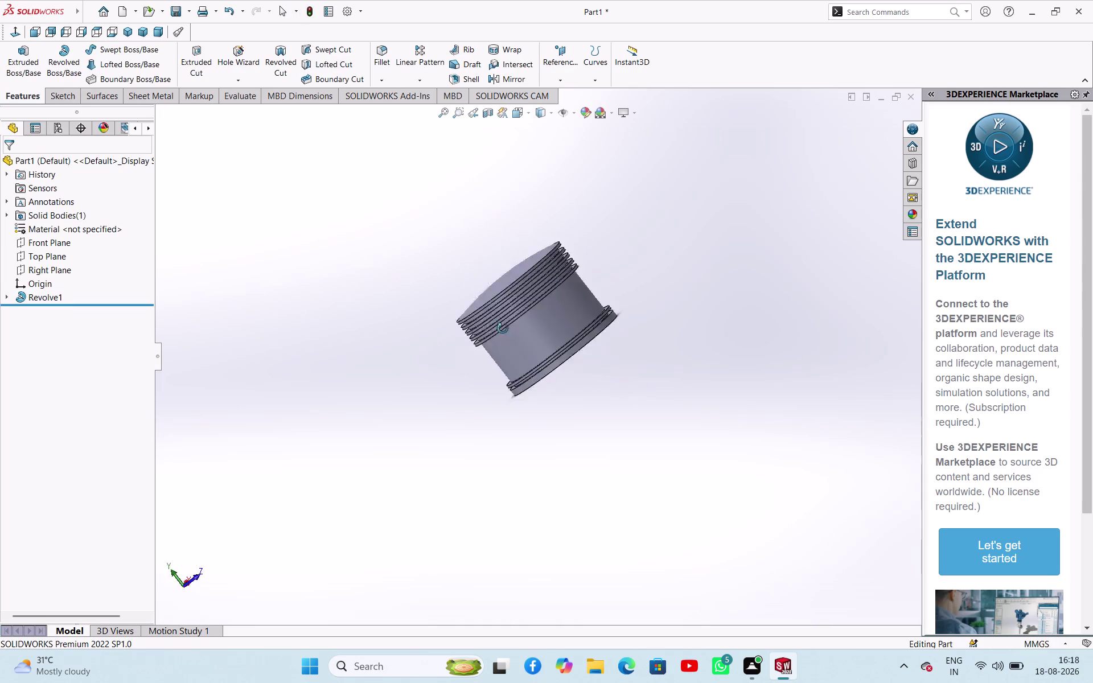
middle_drag(505, 332, 720, 326)
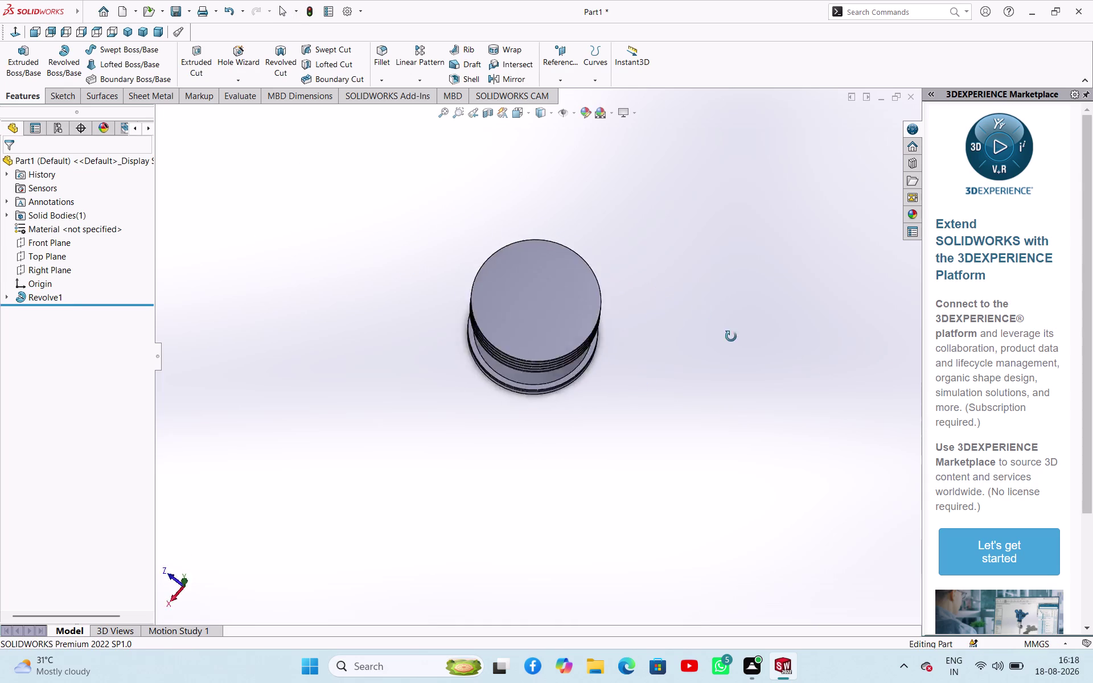
middle_drag(721, 327, 462, 272)
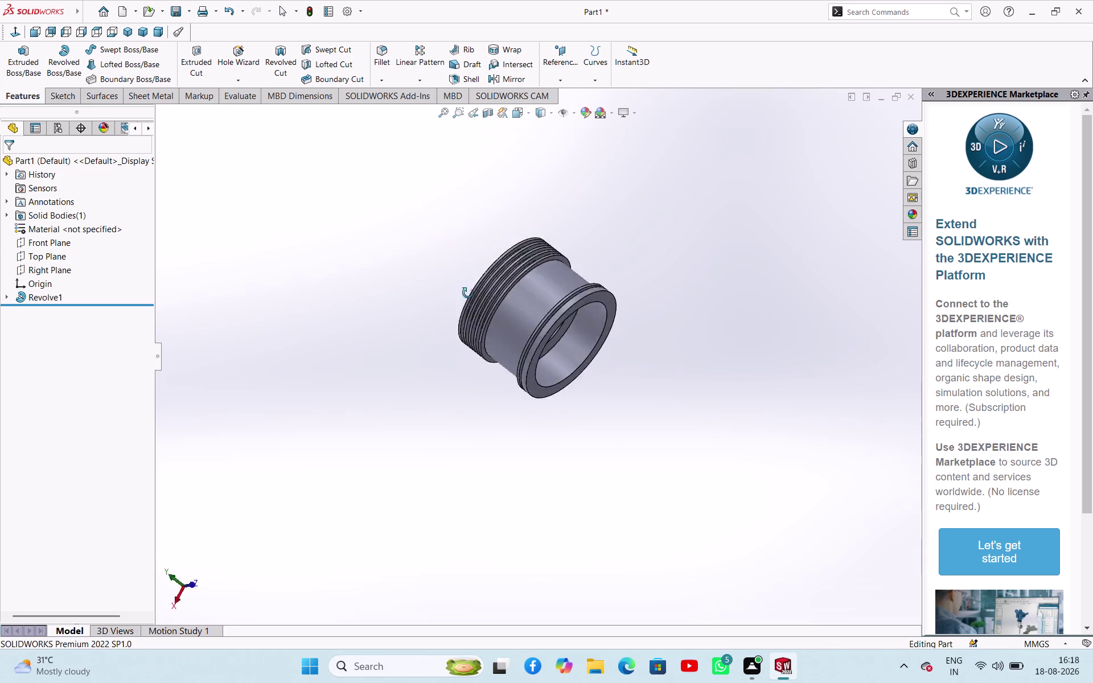
middle_drag(461, 272, 677, 200)
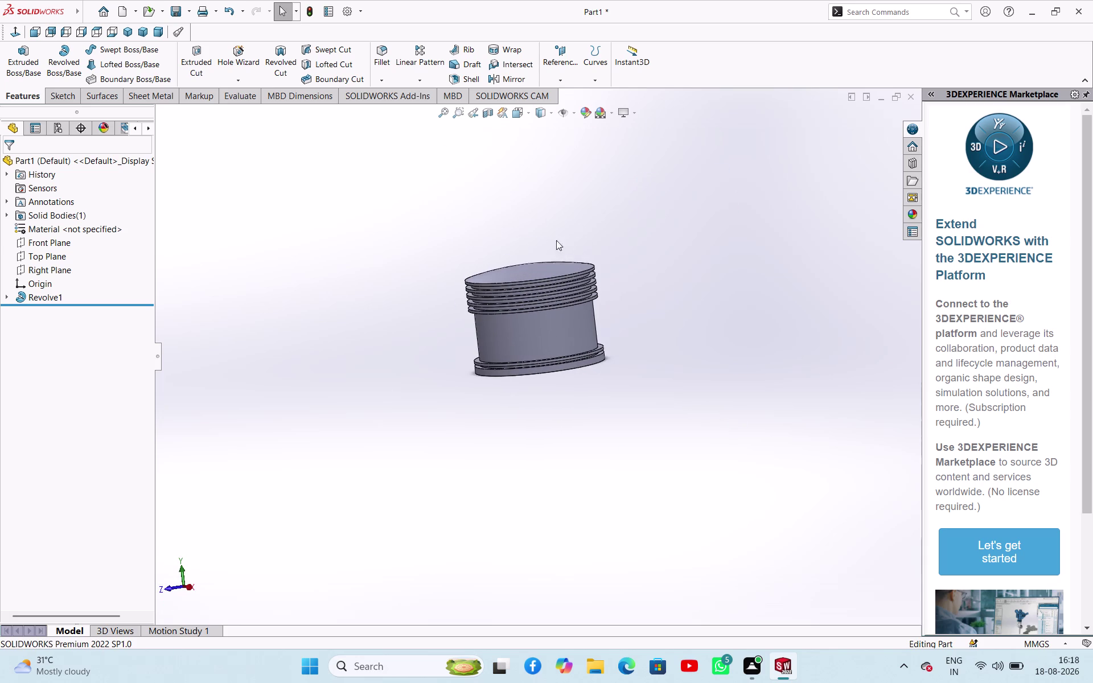
click(189, 588)
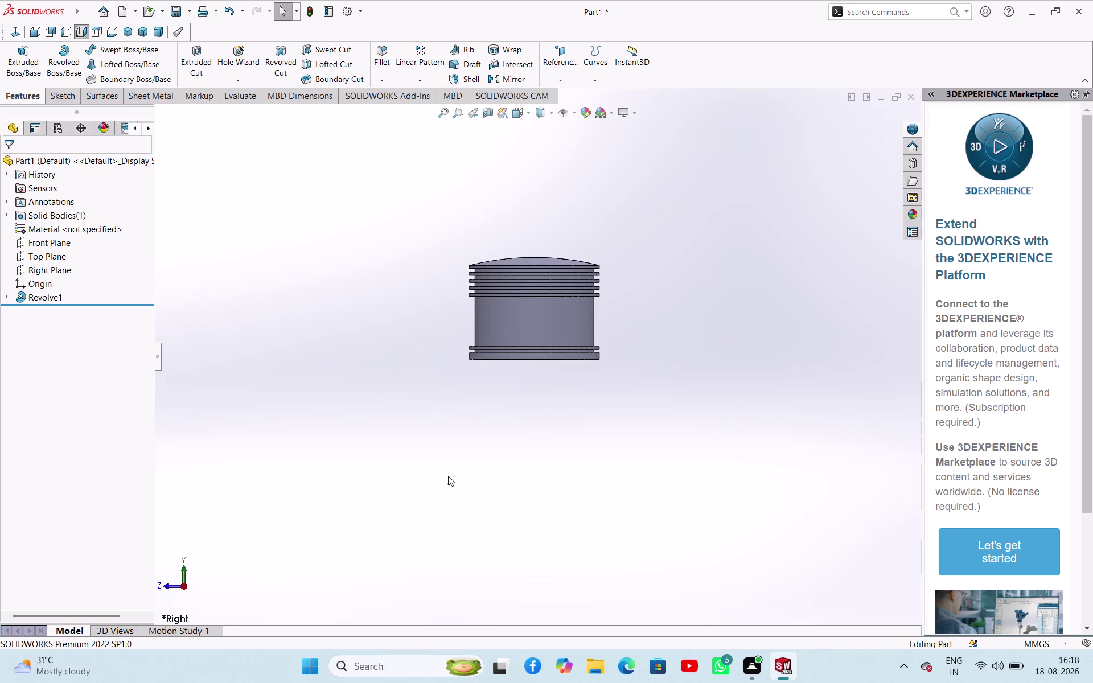
click(500, 446)
scroll(up, 3)
scroll(down, 3)
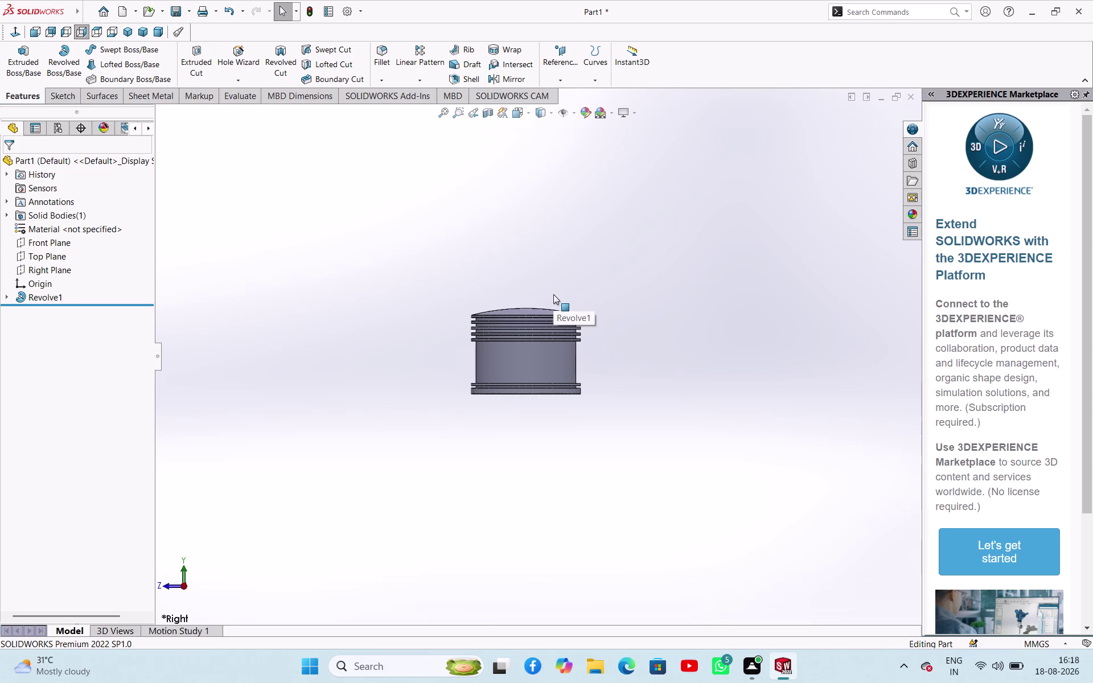
middle_click(648, 372)
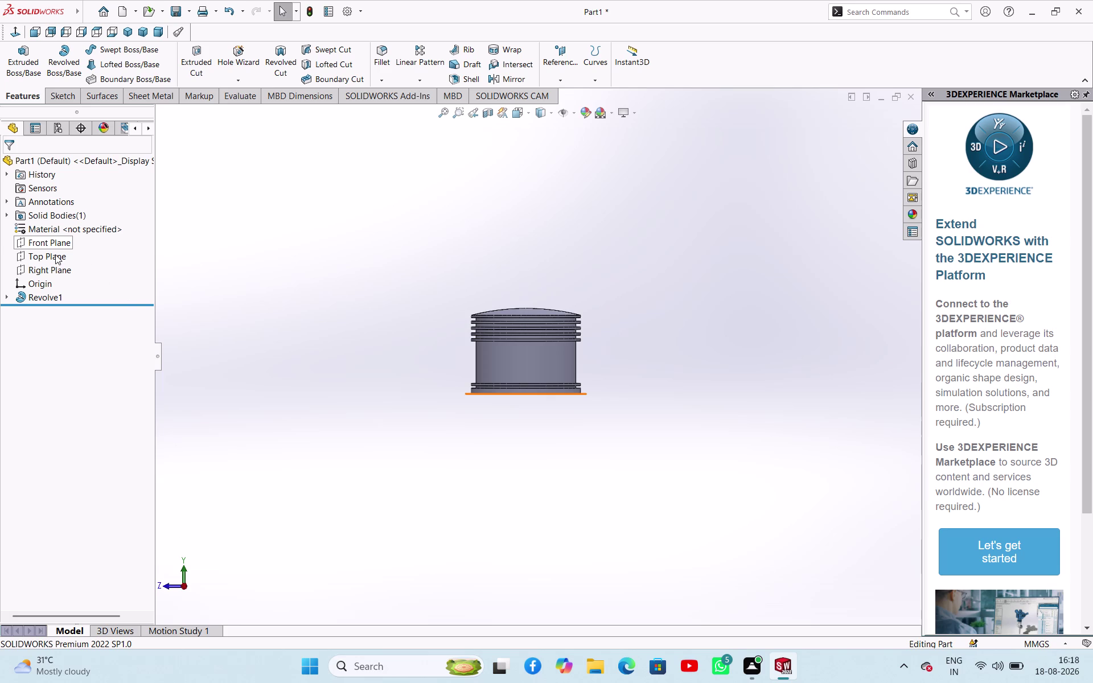
click(58, 240)
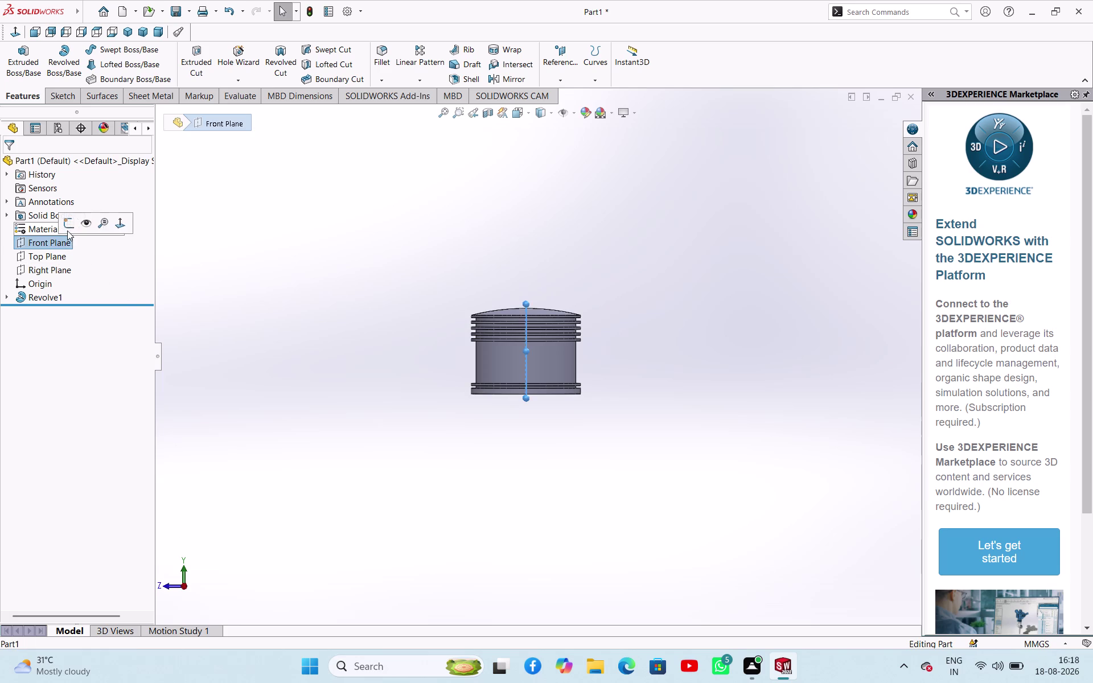
Create Sketch2 on the Front Plane and activate the Circle tool.
click(68, 228)
scroll(up, 3)
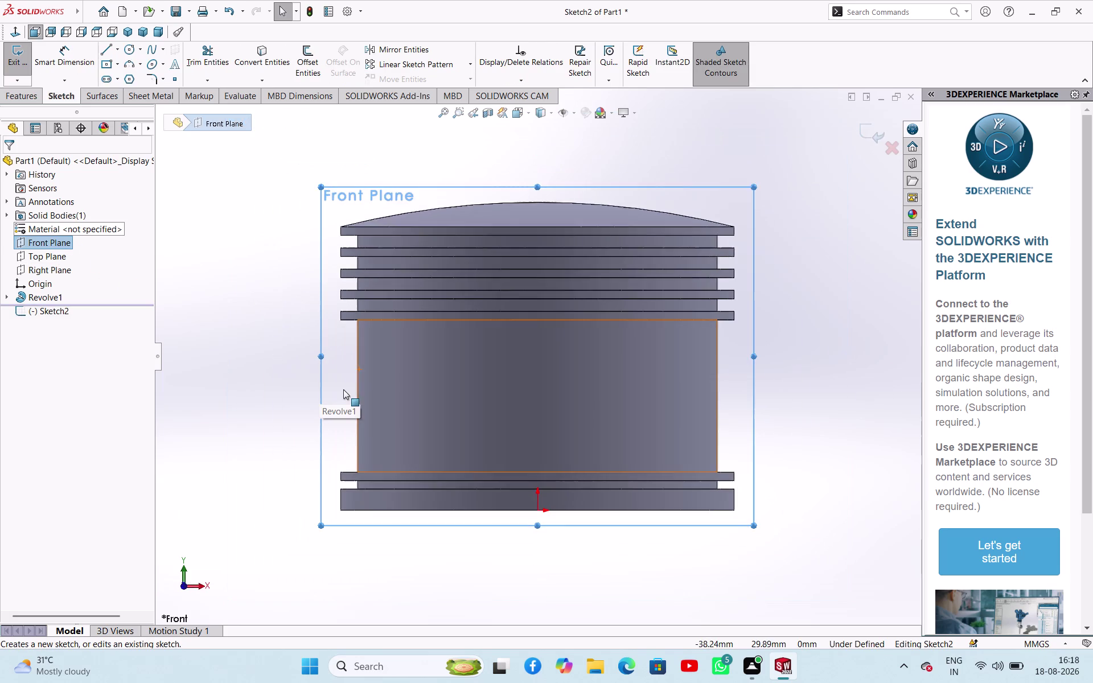
scroll(down, 3)
scroll(up, 3)
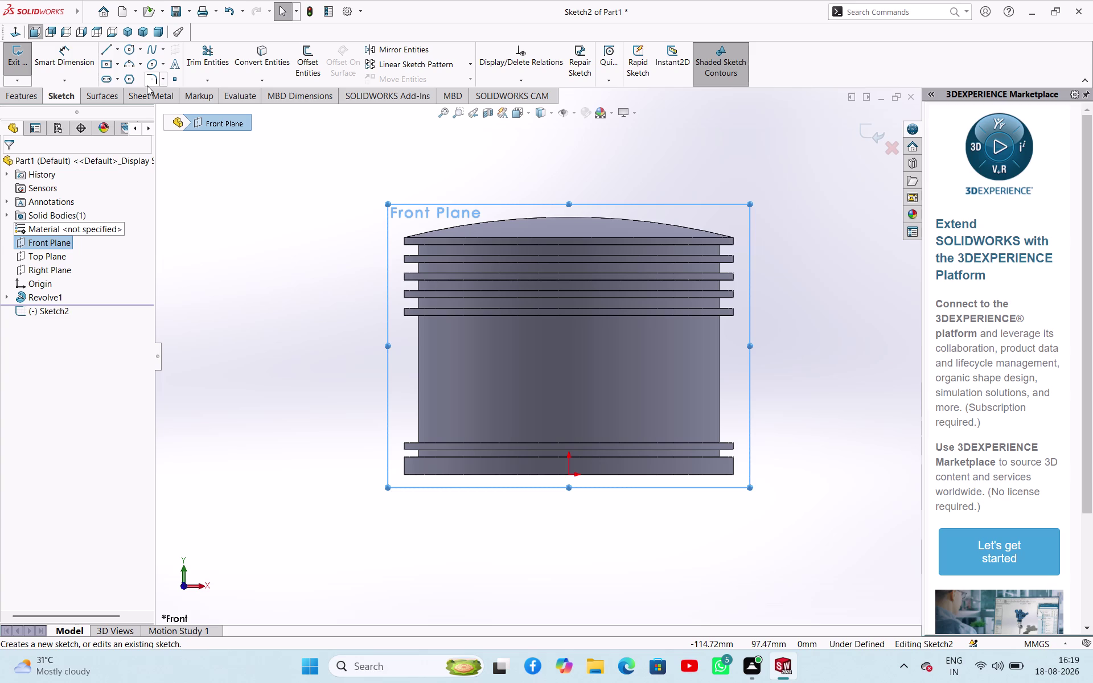
click(129, 49)
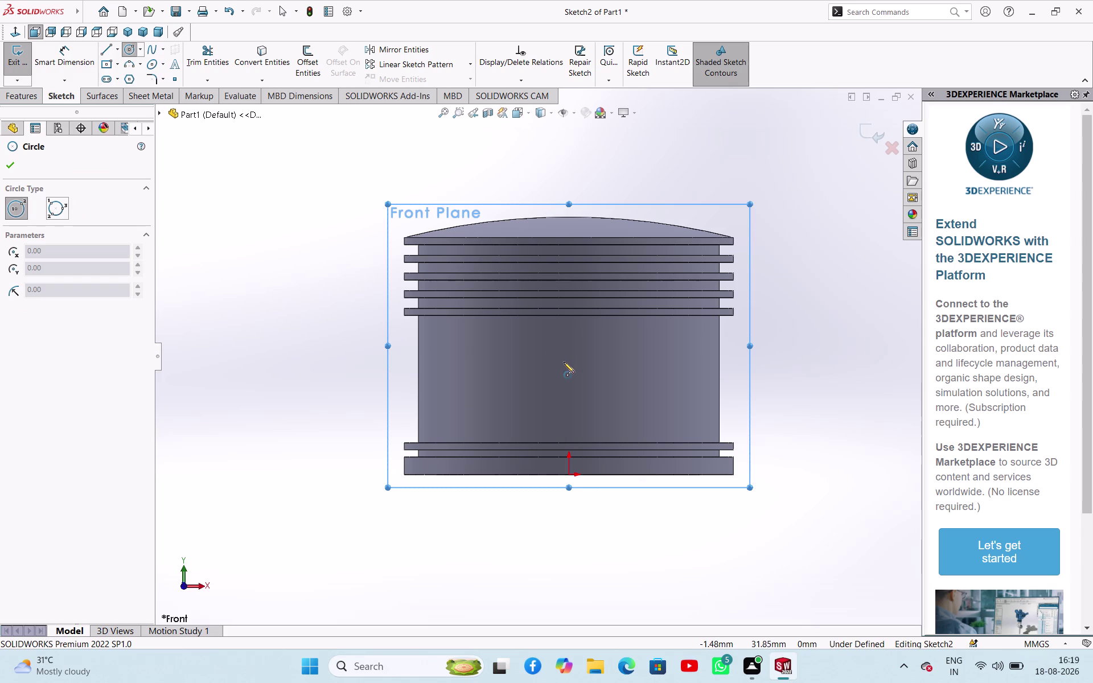
Draw a small circle near the centre of the piston body and start dimensioning it.
click(563, 362)
click(578, 382)
right_click(262, 312)
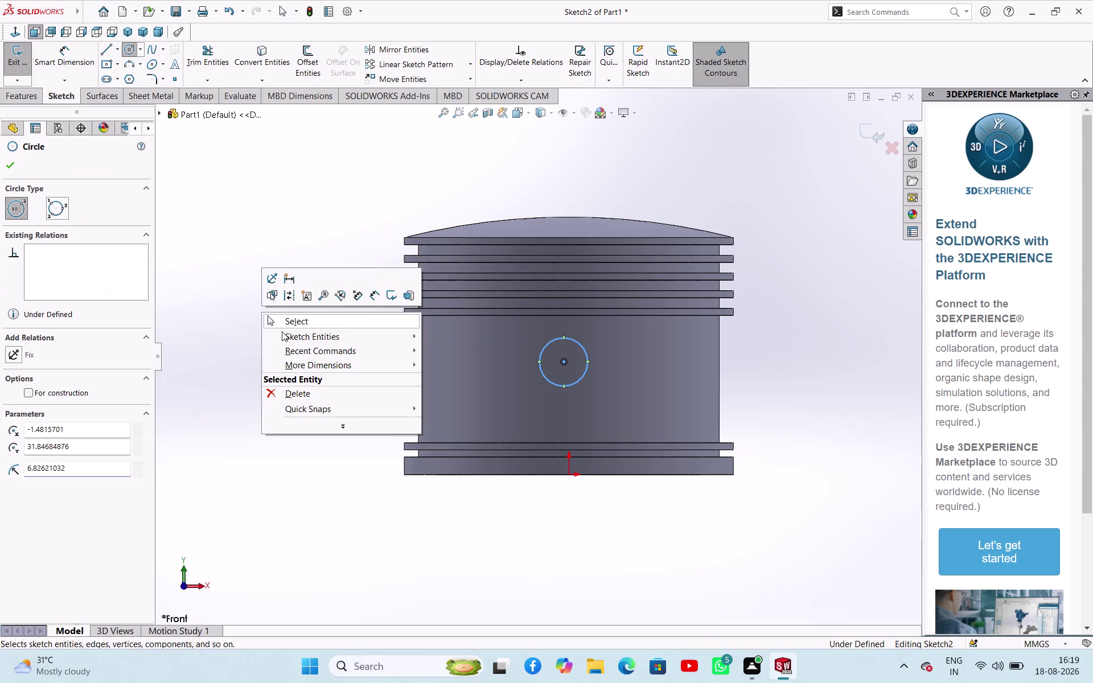
click(282, 326)
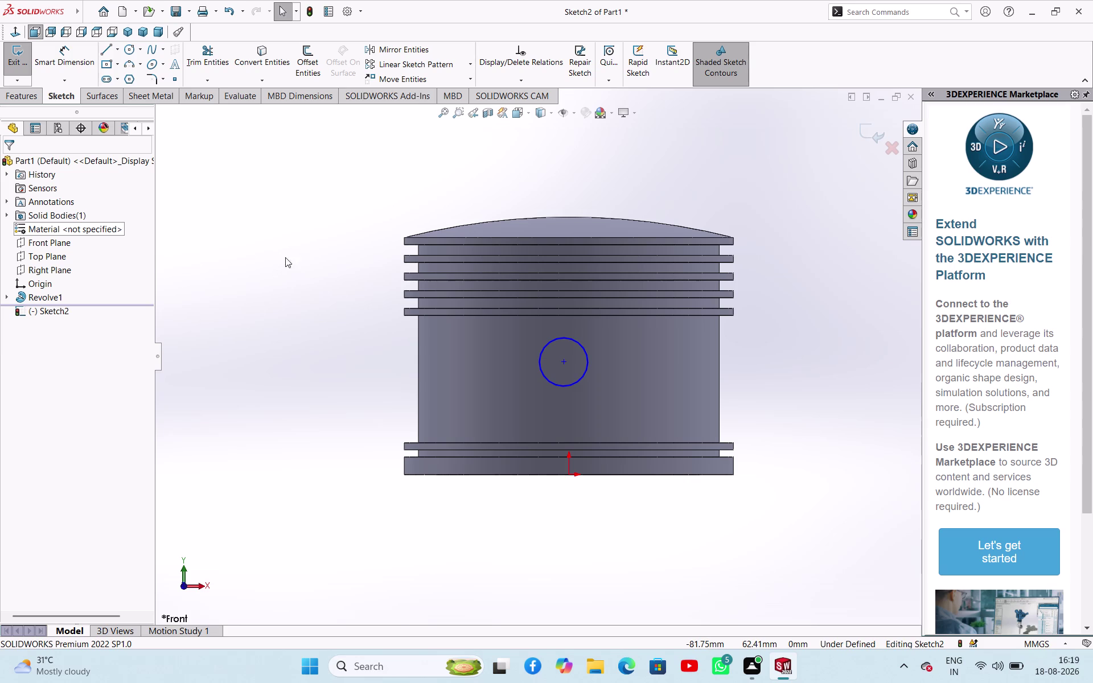
right_drag(814, 394, 836, 348)
click(587, 361)
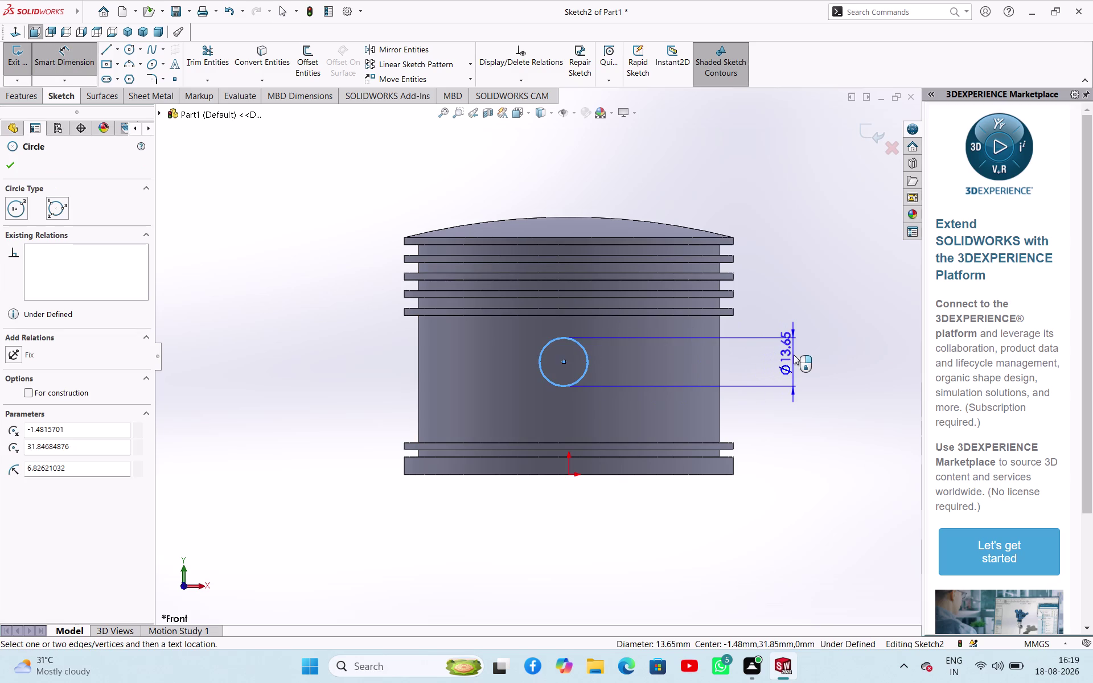
Set the circle's diameter to 36 mm.
click(794, 355)
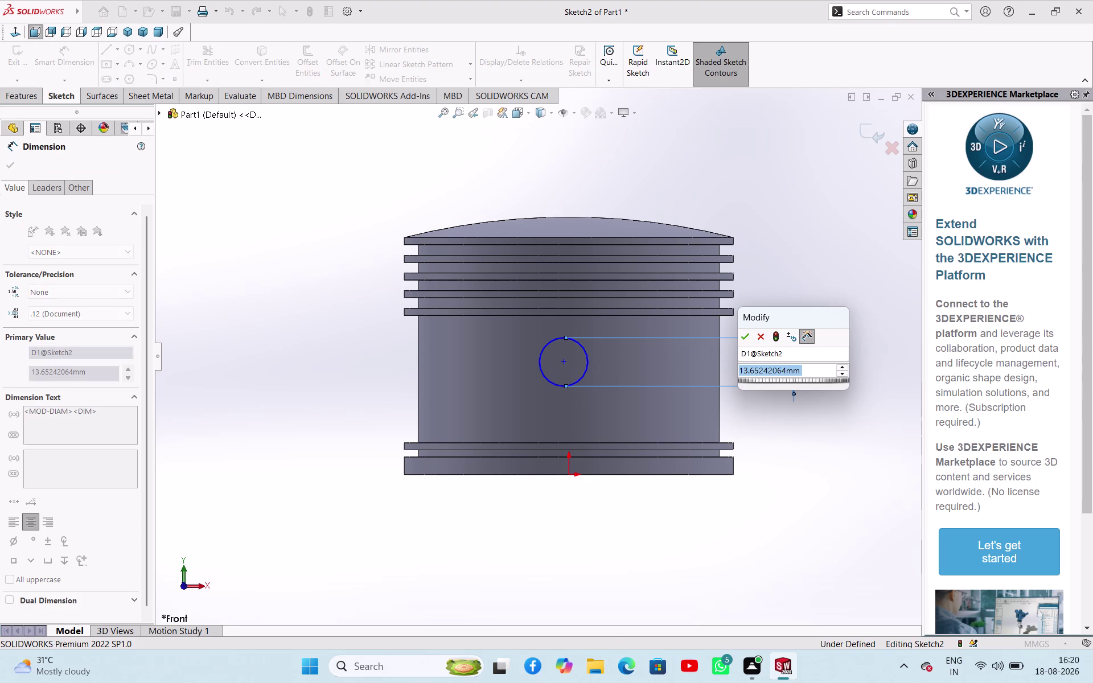
text(36)
key(Return)
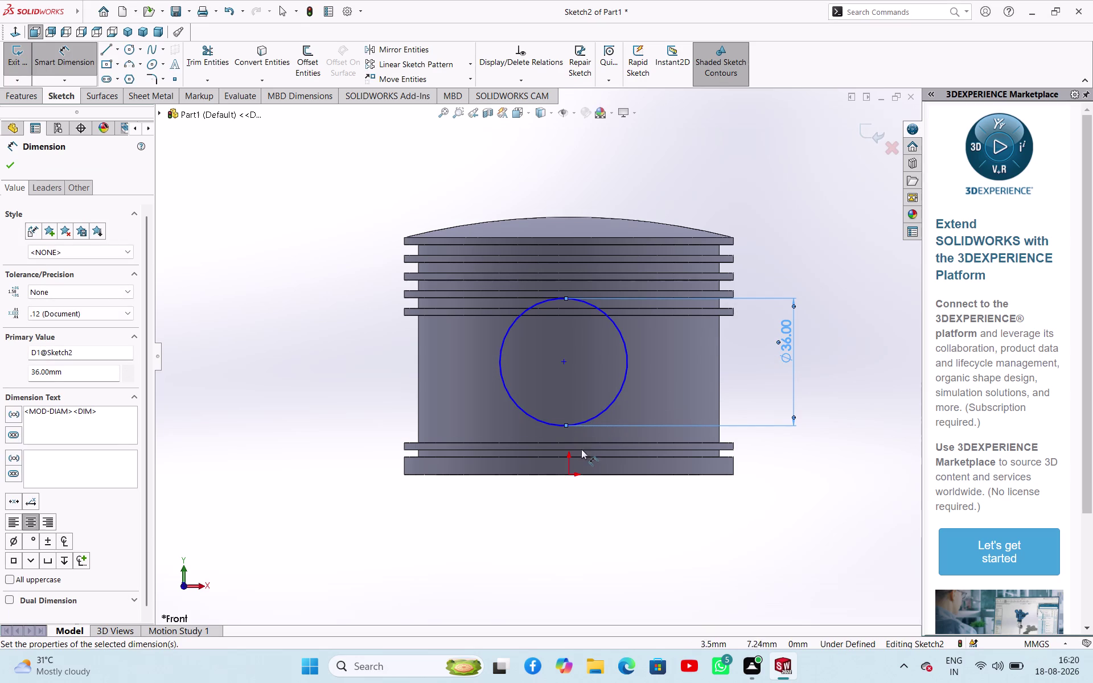
Place the circle centre 27 mm above the piston's bottom edge and finish dimensioning.
click(544, 476)
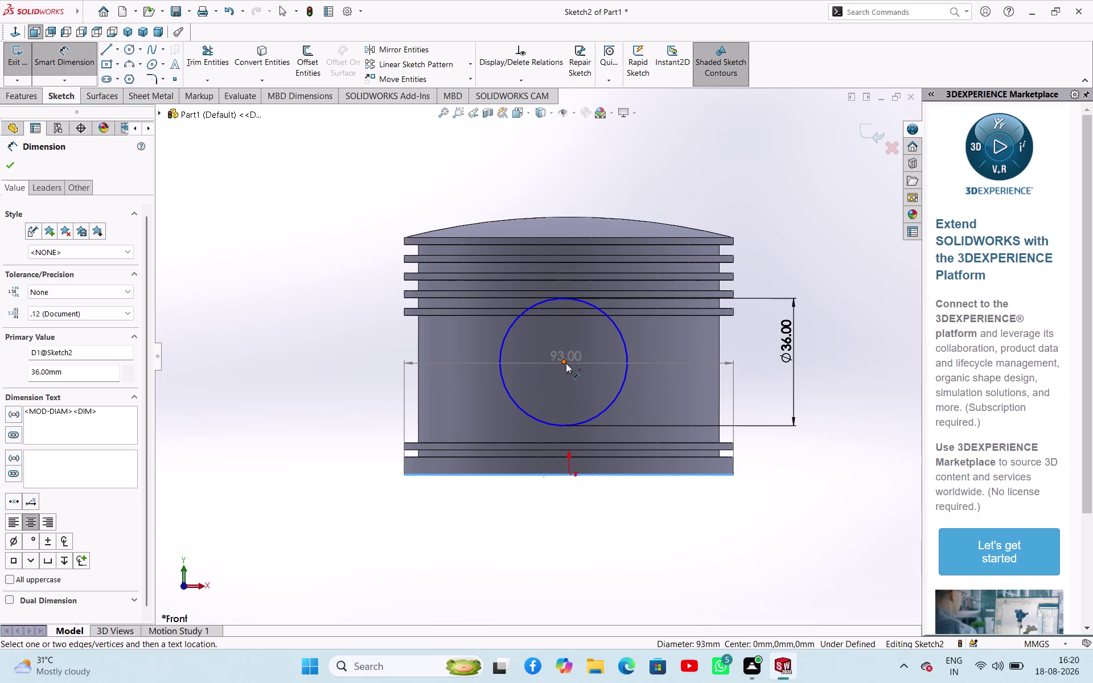
click(566, 363)
click(365, 410)
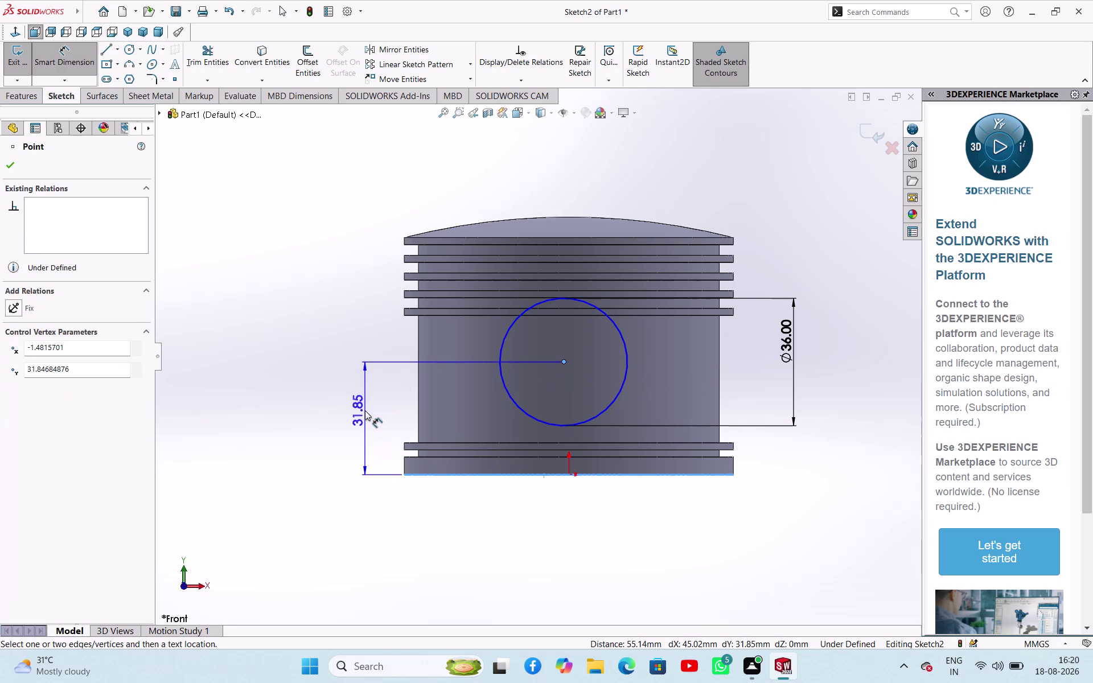
text(27)
key(Return)
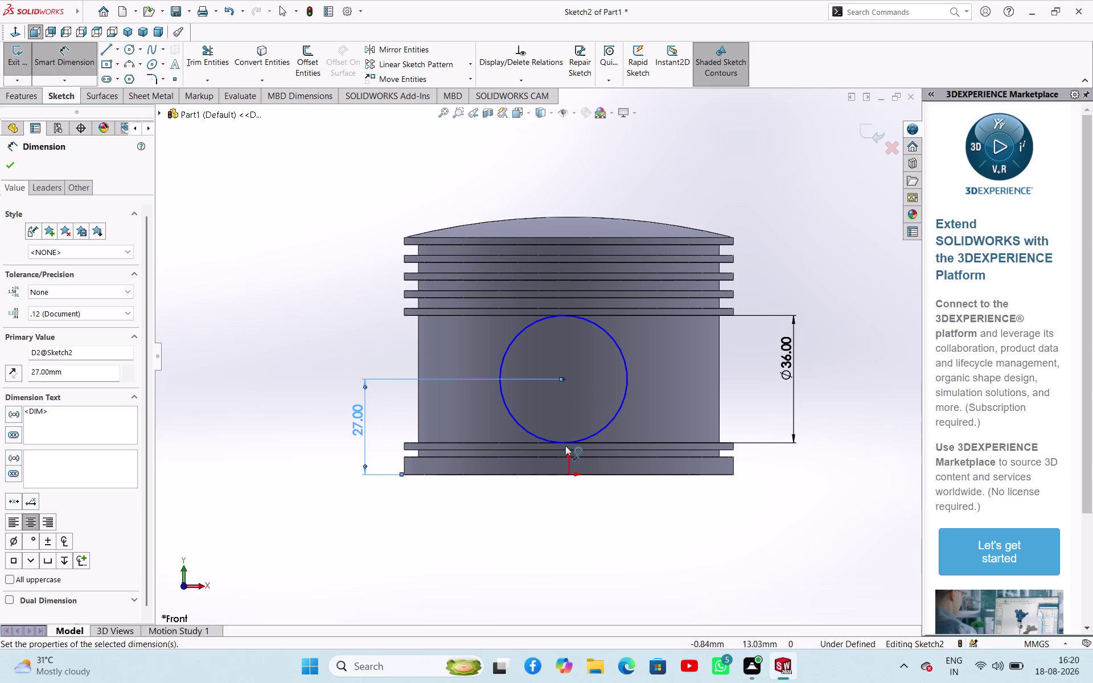
click(8, 162)
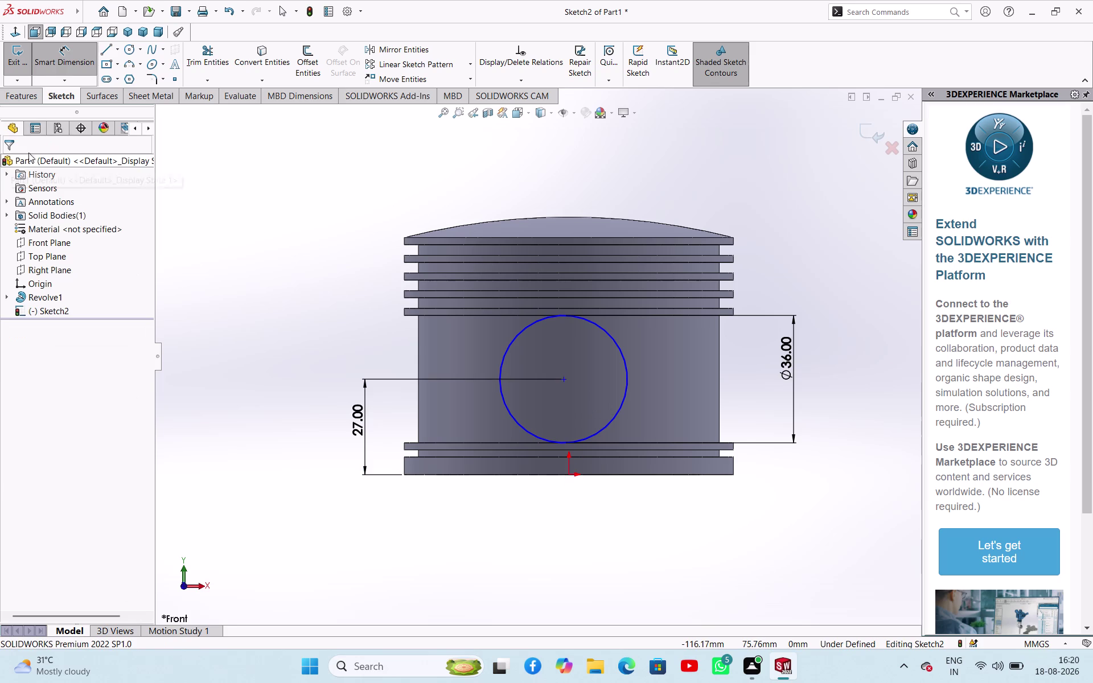
click(117, 56)
click(121, 77)
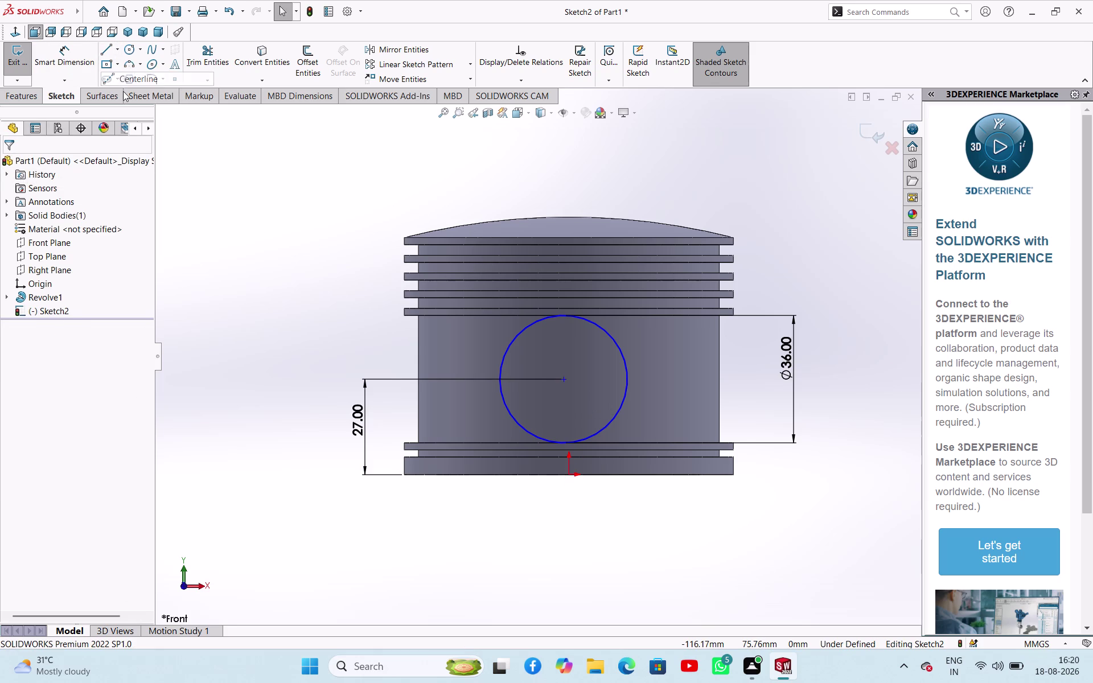
Draw a vertical construction centreline upward from the origin.
click(569, 475)
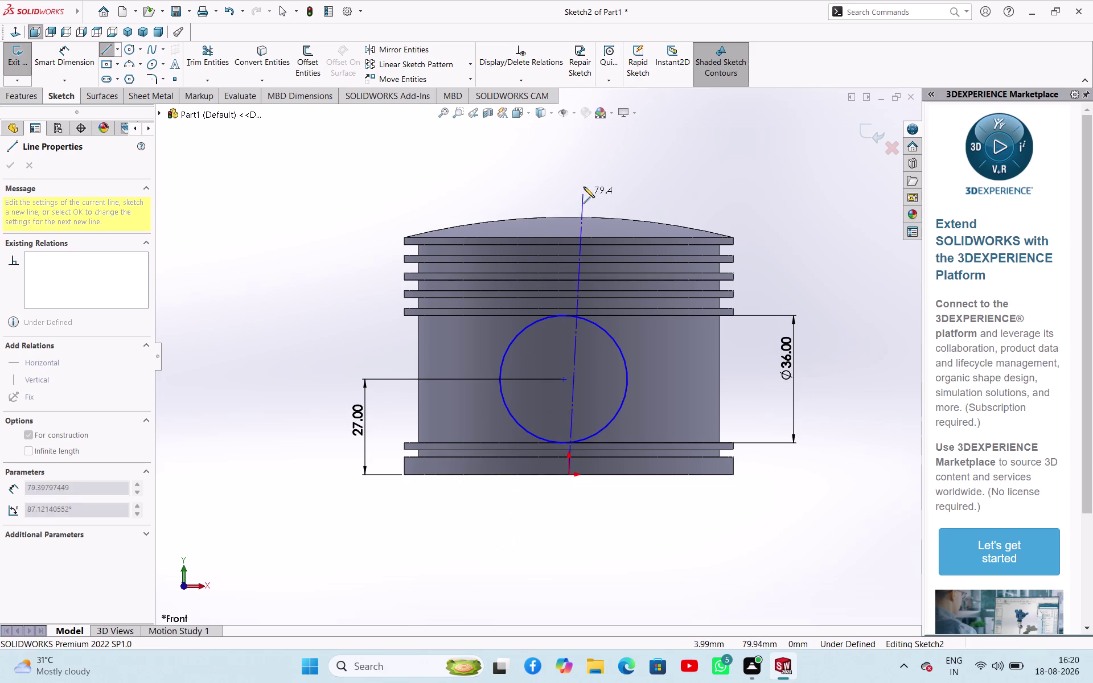
click(570, 165)
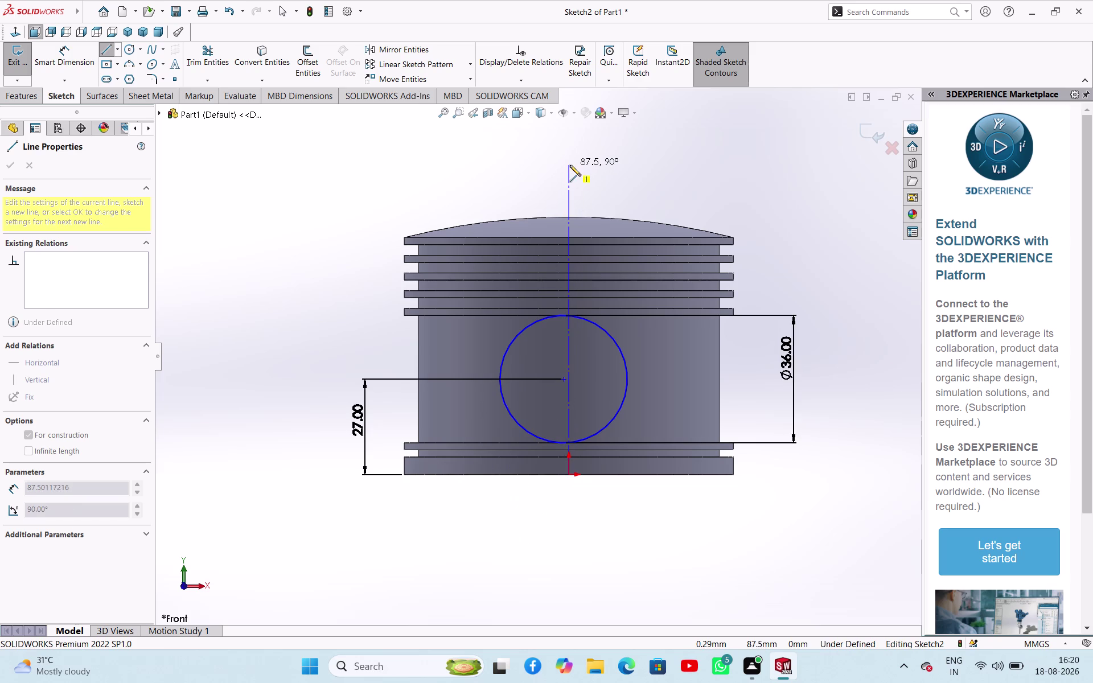
right_click(706, 173)
click(737, 185)
click(768, 193)
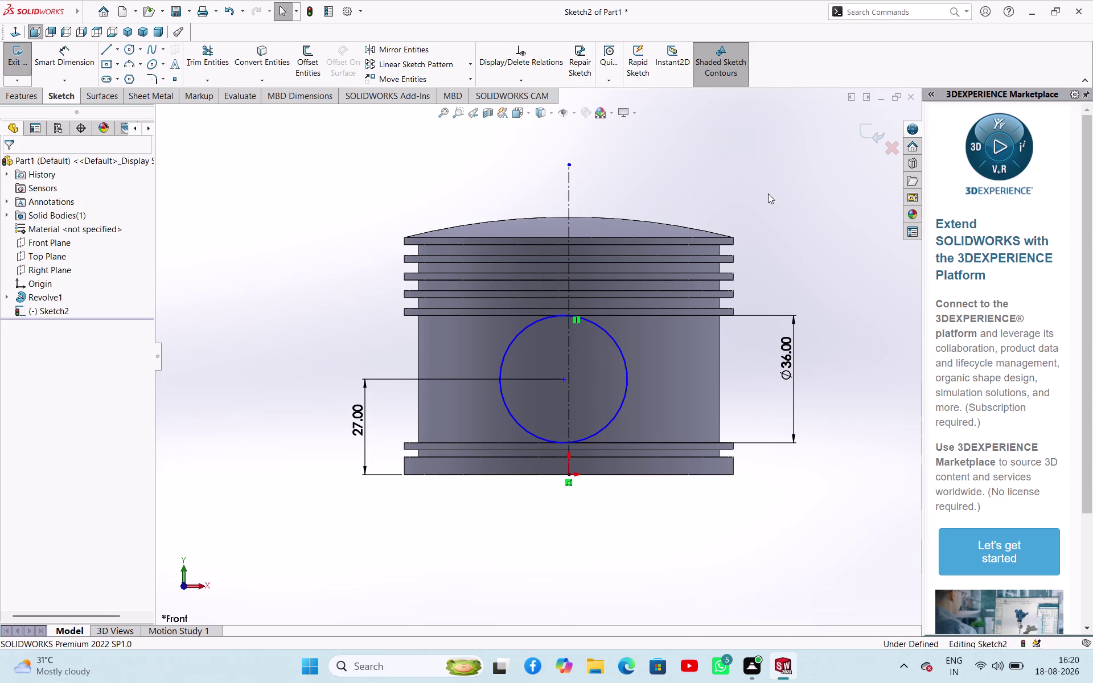
scroll(down, 3)
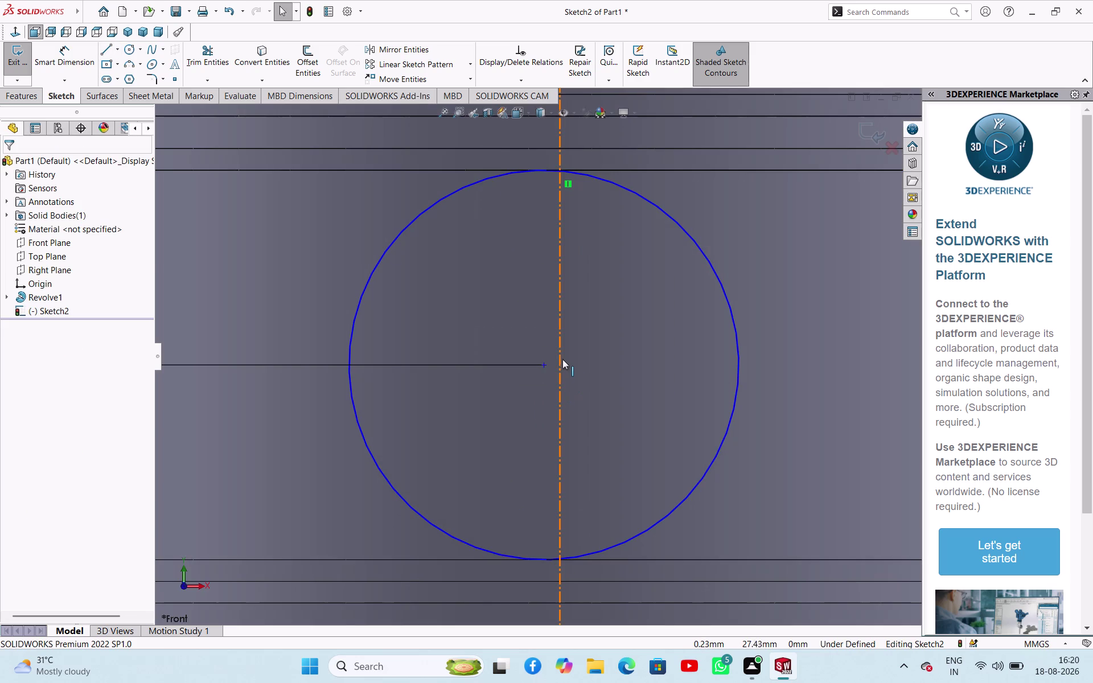
Make the circle's centre coincident with the vertical centreline.
click(562, 357)
click(545, 366)
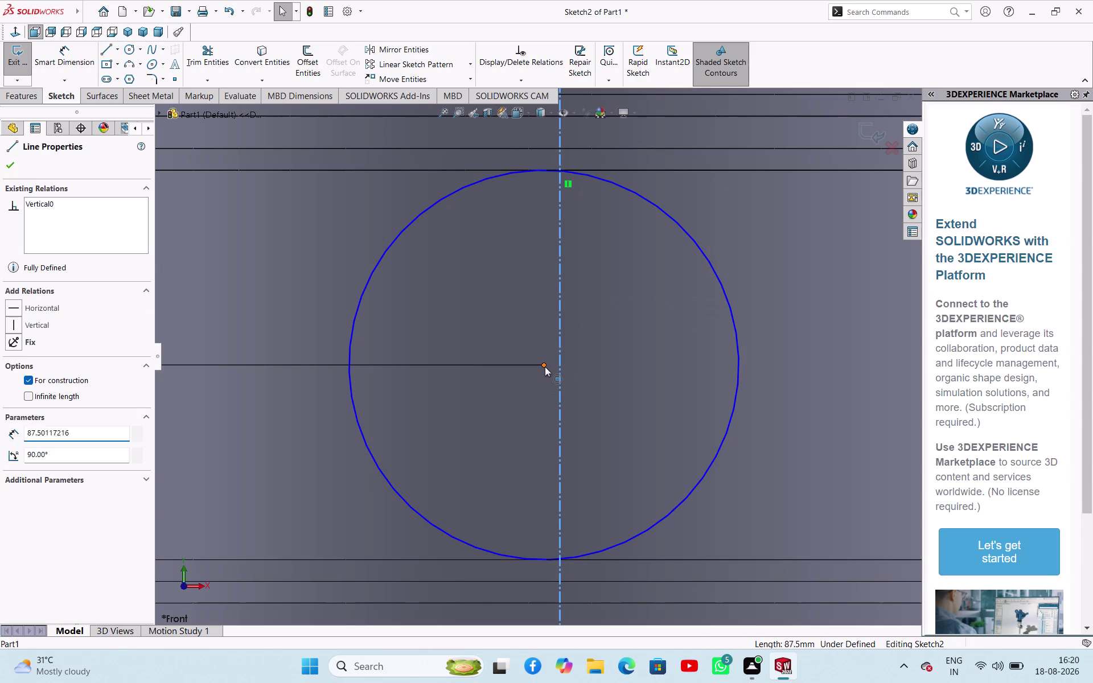
click(598, 320)
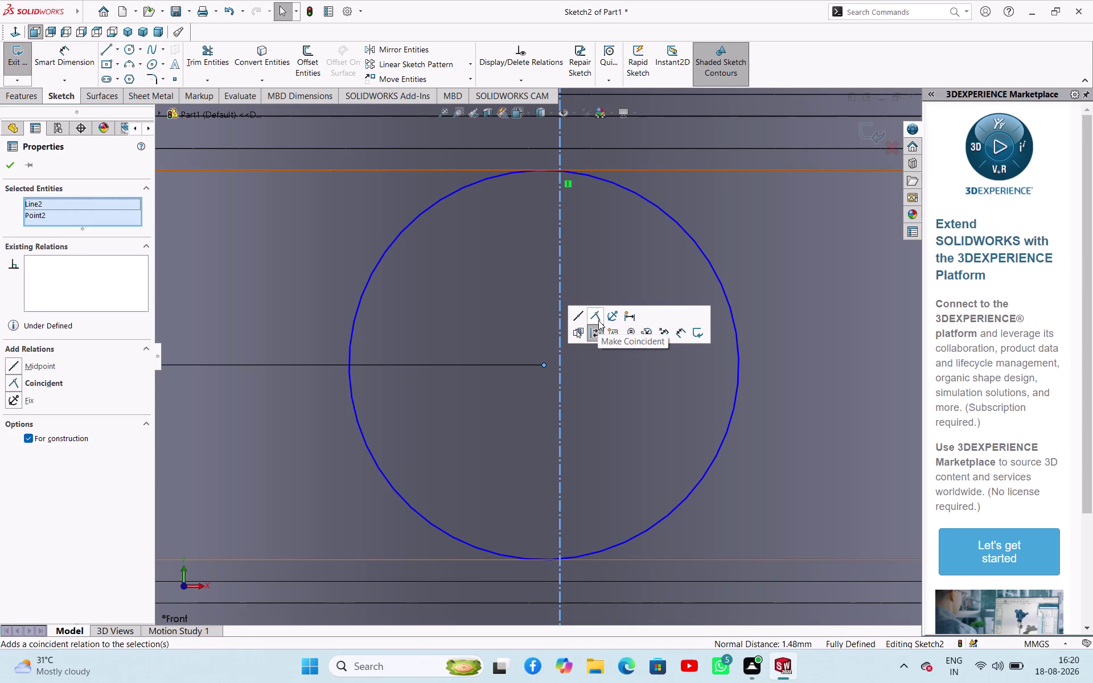
scroll(up, 3)
scroll(up, 3)
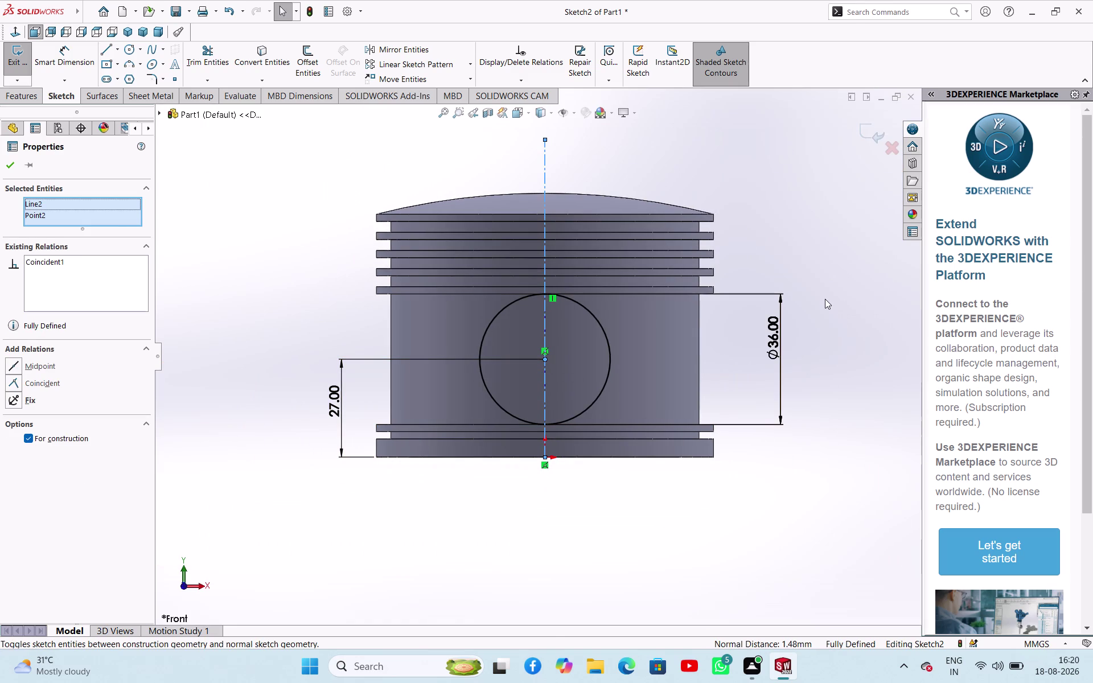
middle_drag(830, 313, 747, 347)
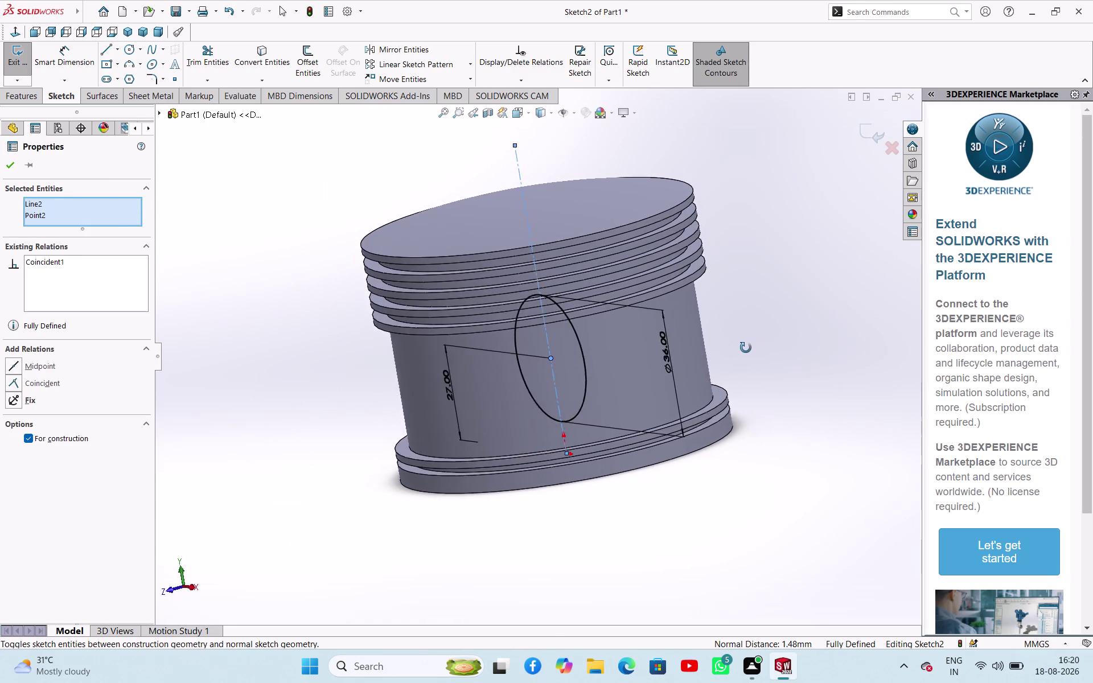
Orbit the part to inspect the hollow underside and the cross-hole circle.
middle_drag(746, 347, 808, 230)
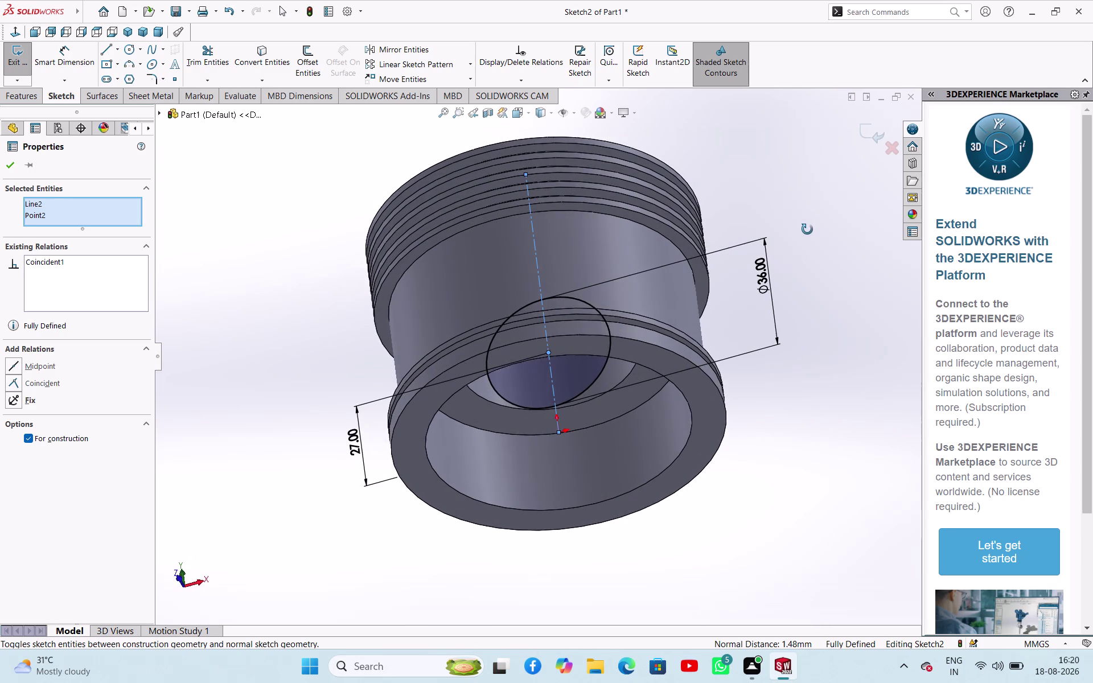
middle_drag(808, 229, 804, 229)
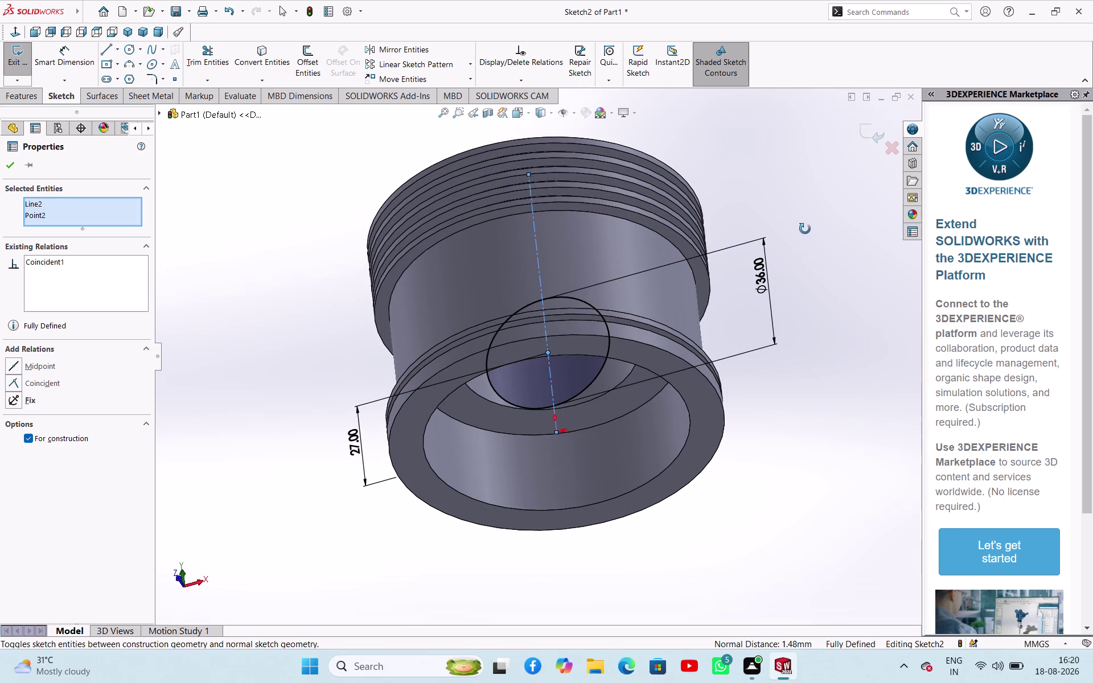
middle_drag(804, 229, 808, 242)
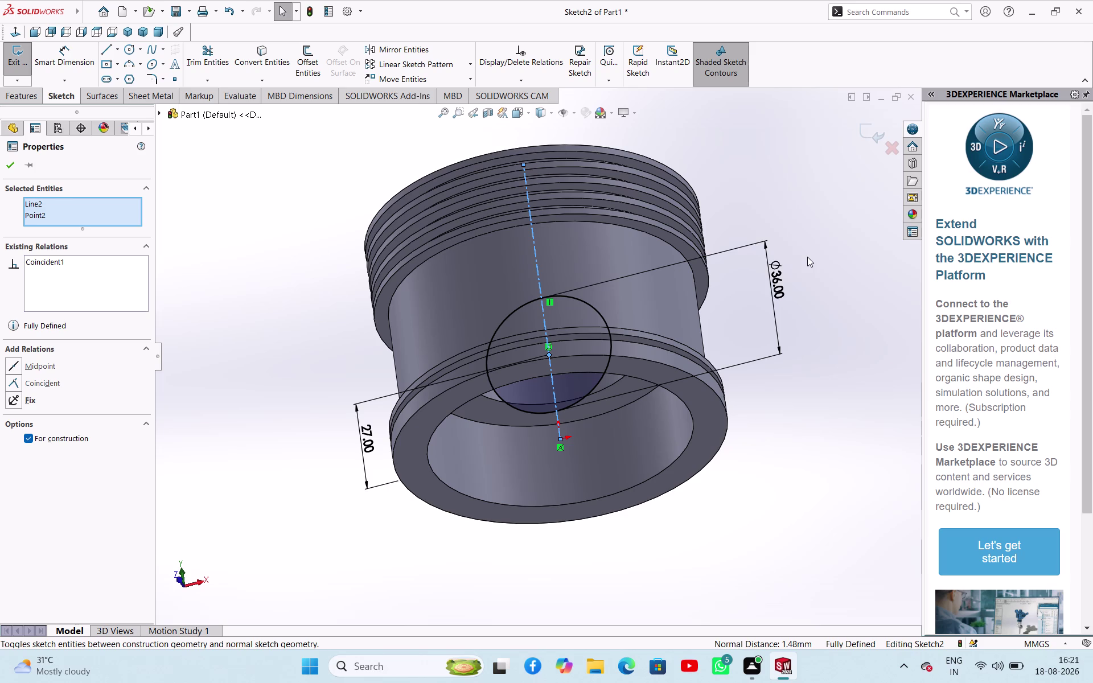
middle_drag(781, 203, 788, 223)
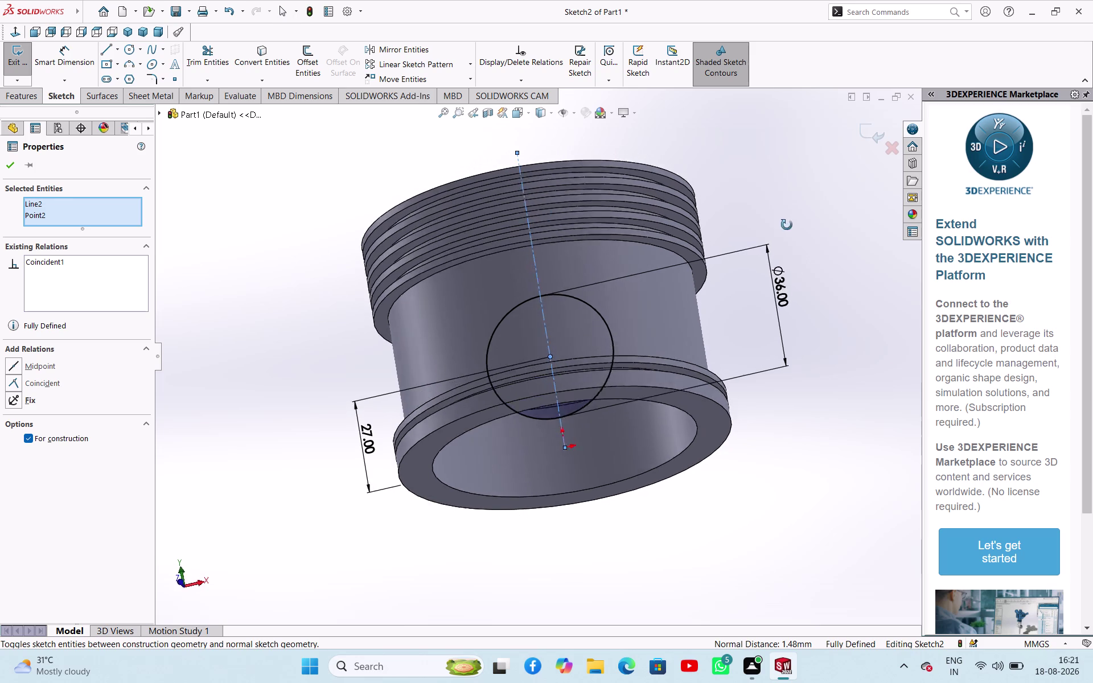
middle_drag(788, 224, 742, 306)
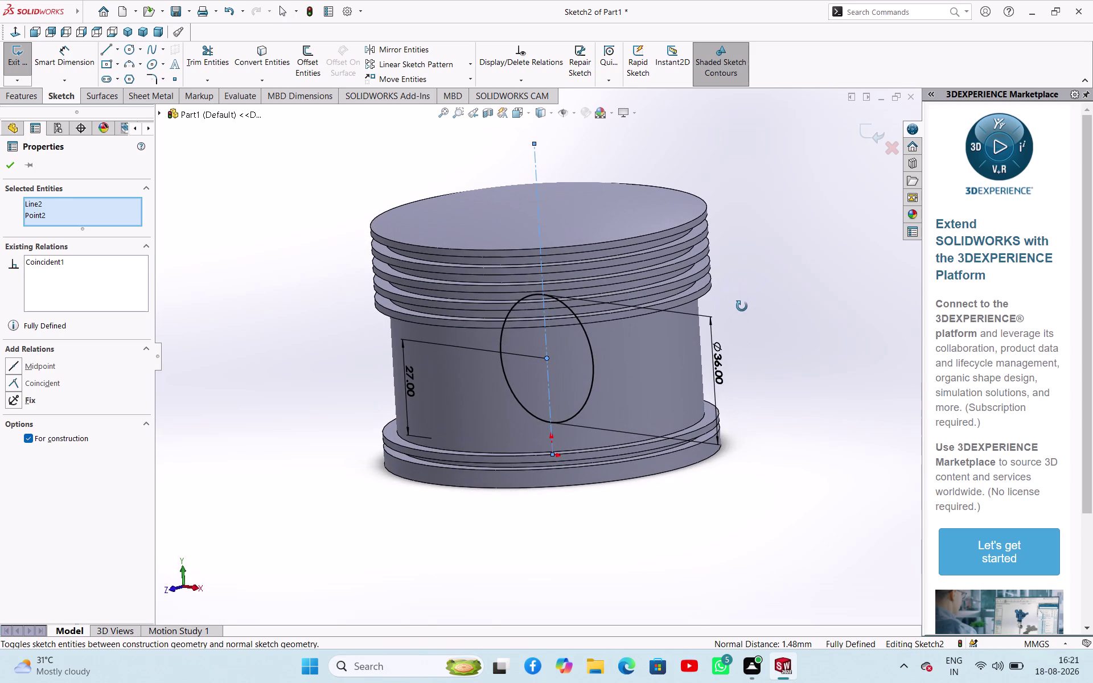
middle_drag(742, 306, 742, 204)
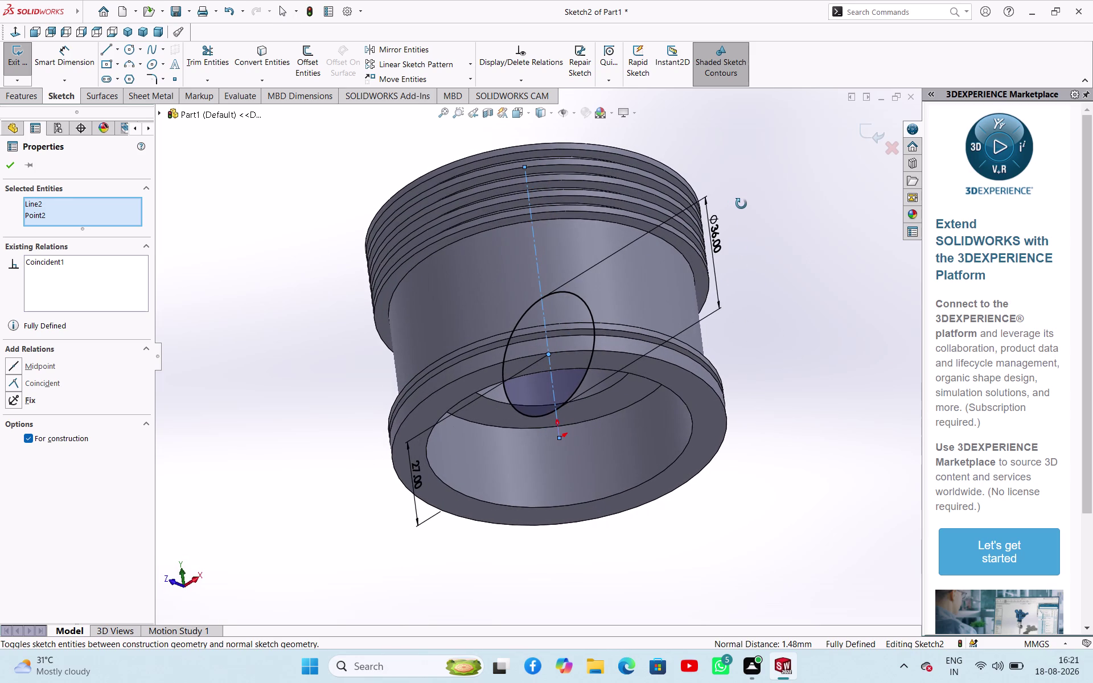
middle_drag(741, 204, 735, 232)
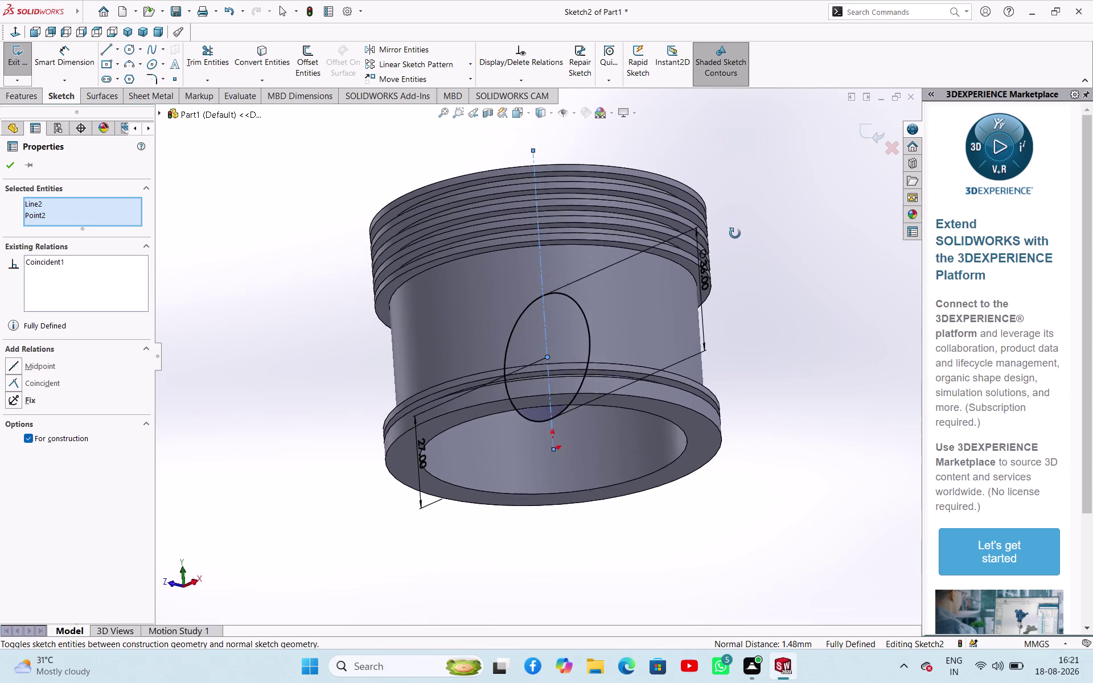
middle_drag(735, 231, 745, 184)
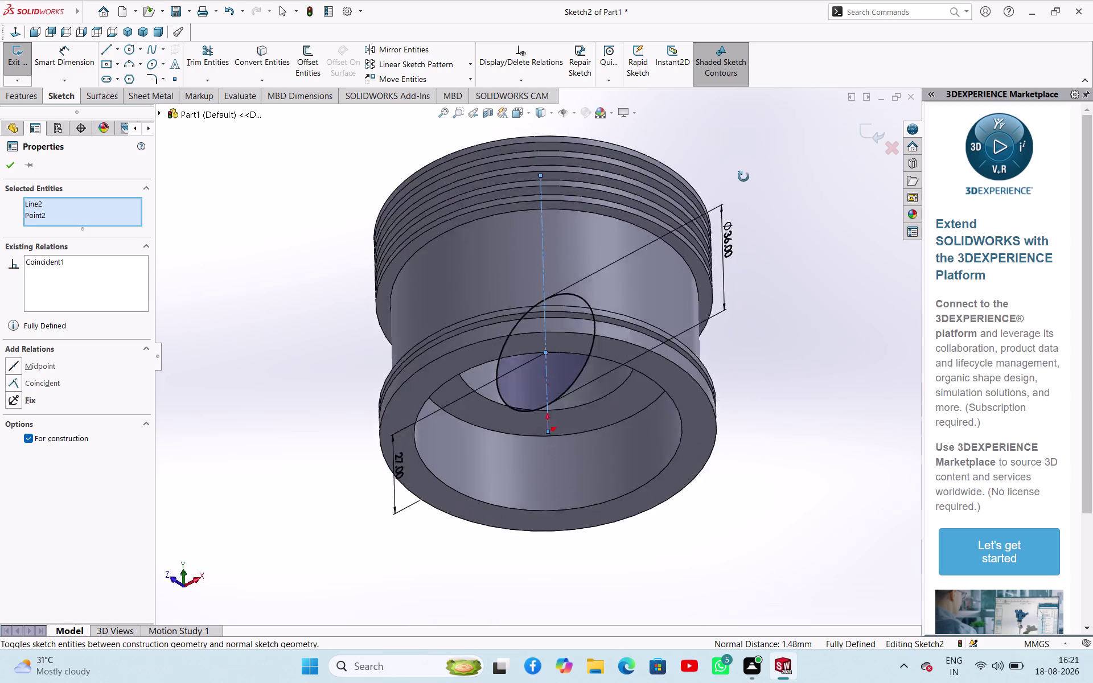
middle_drag(745, 185, 726, 83)
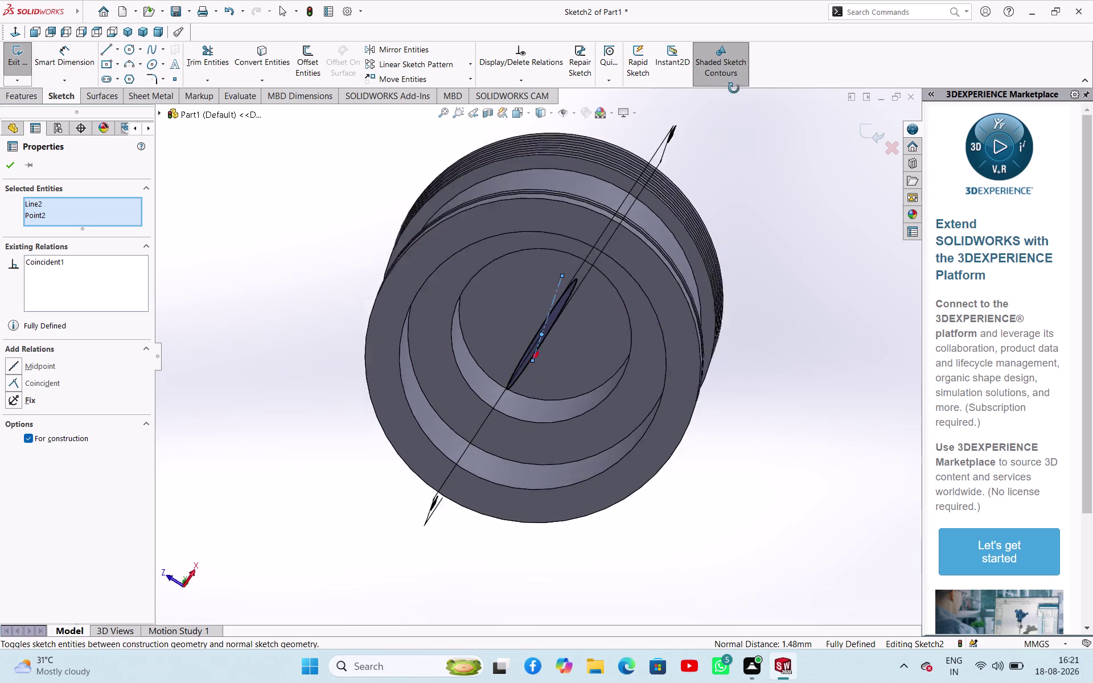
middle_drag(725, 82, 769, 317)
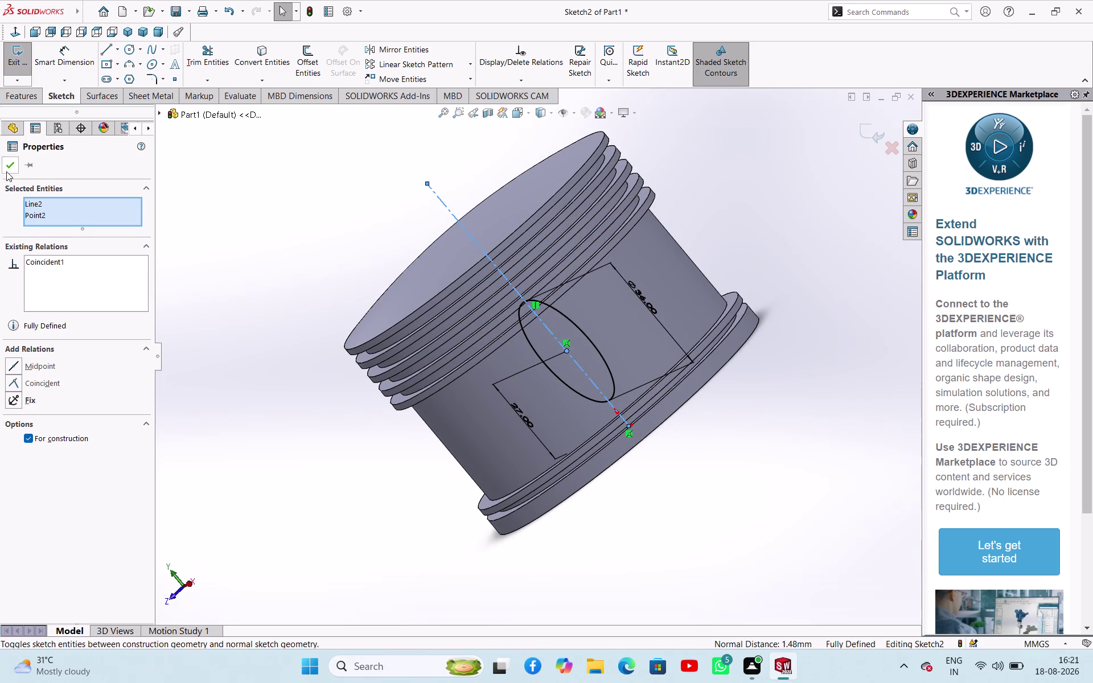
Confirm the construction line properties and exit Sketch2.
click(6, 172)
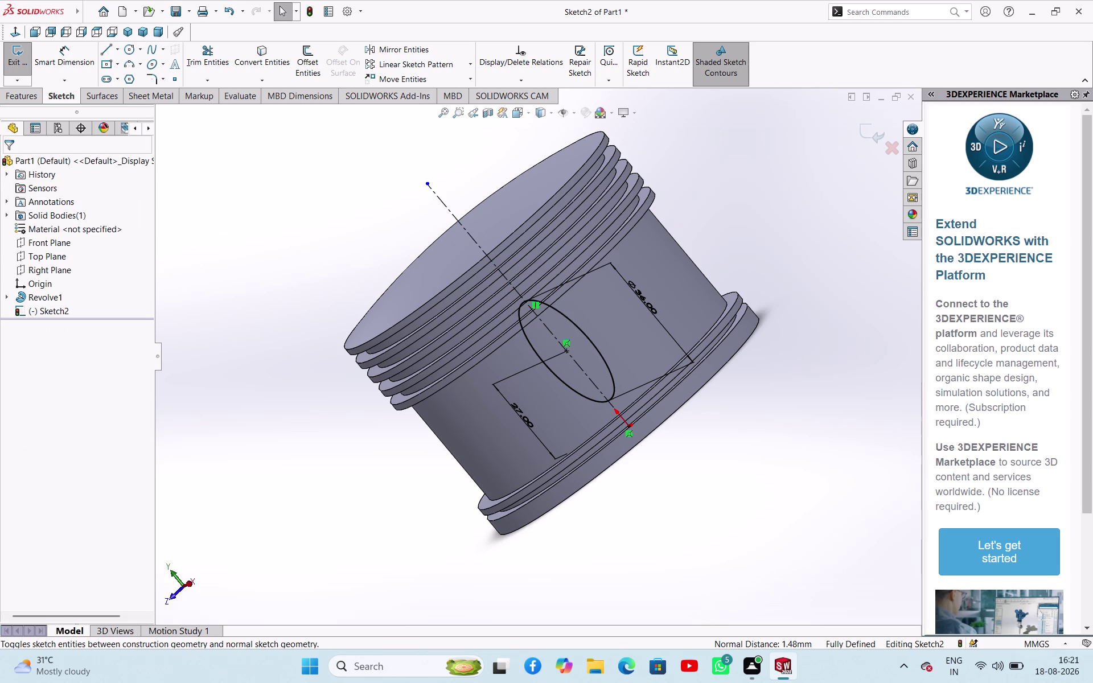
click(14, 65)
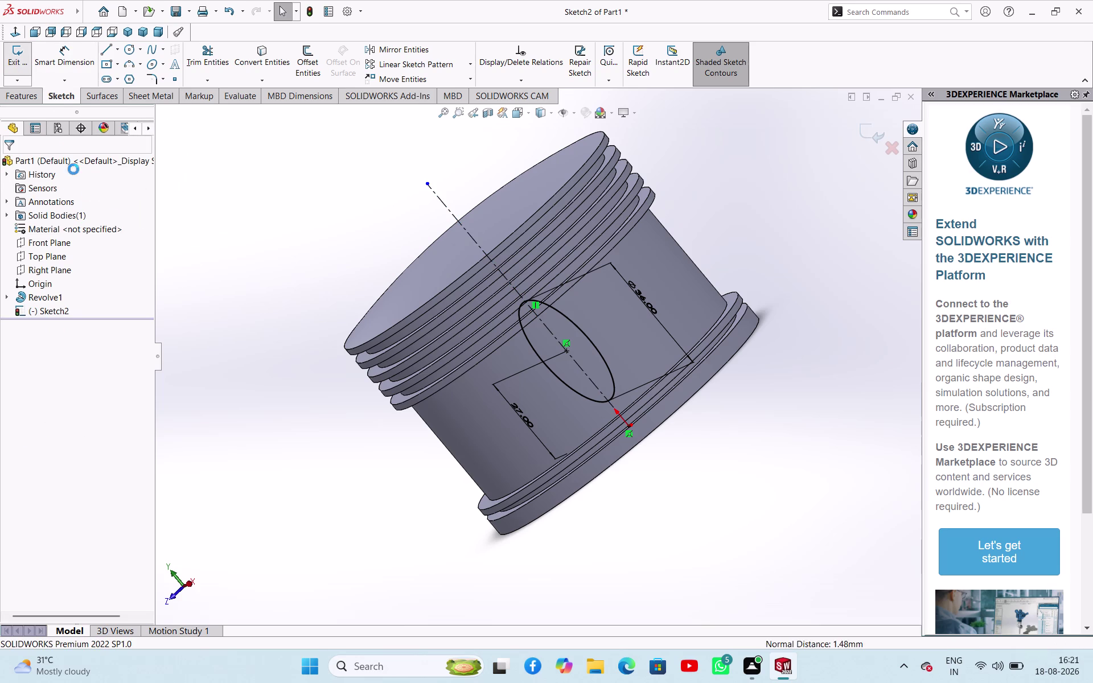
click(4, 297)
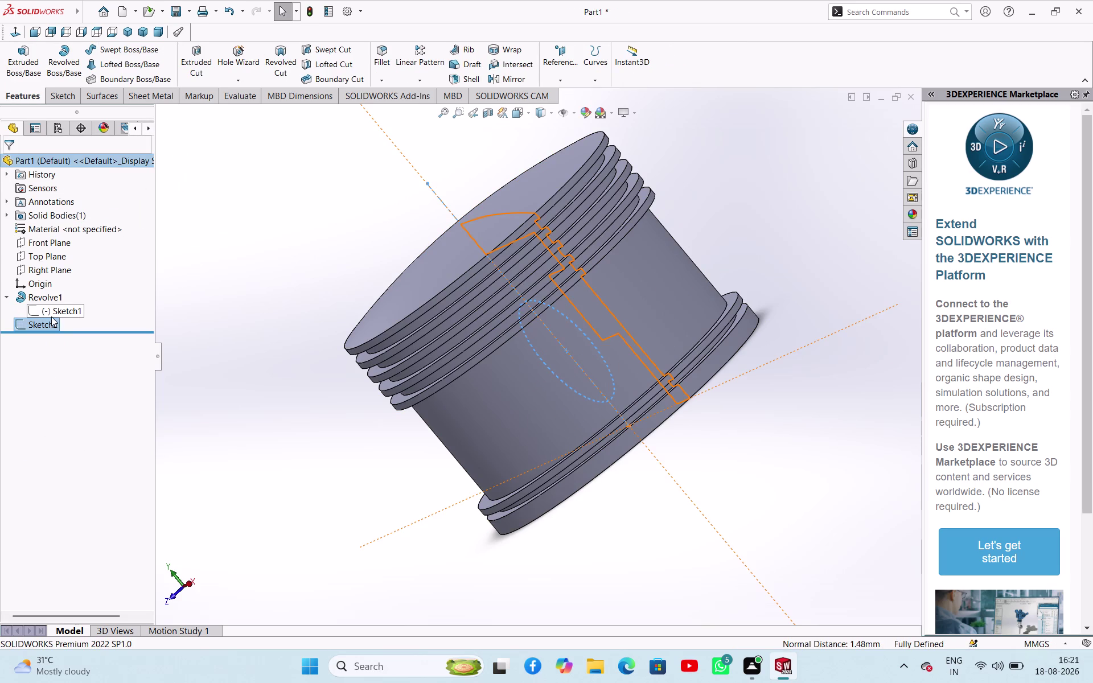
Reopen Sketch1 and dimension the pocket's vertical line to 39 mm.
click(54, 311)
click(67, 275)
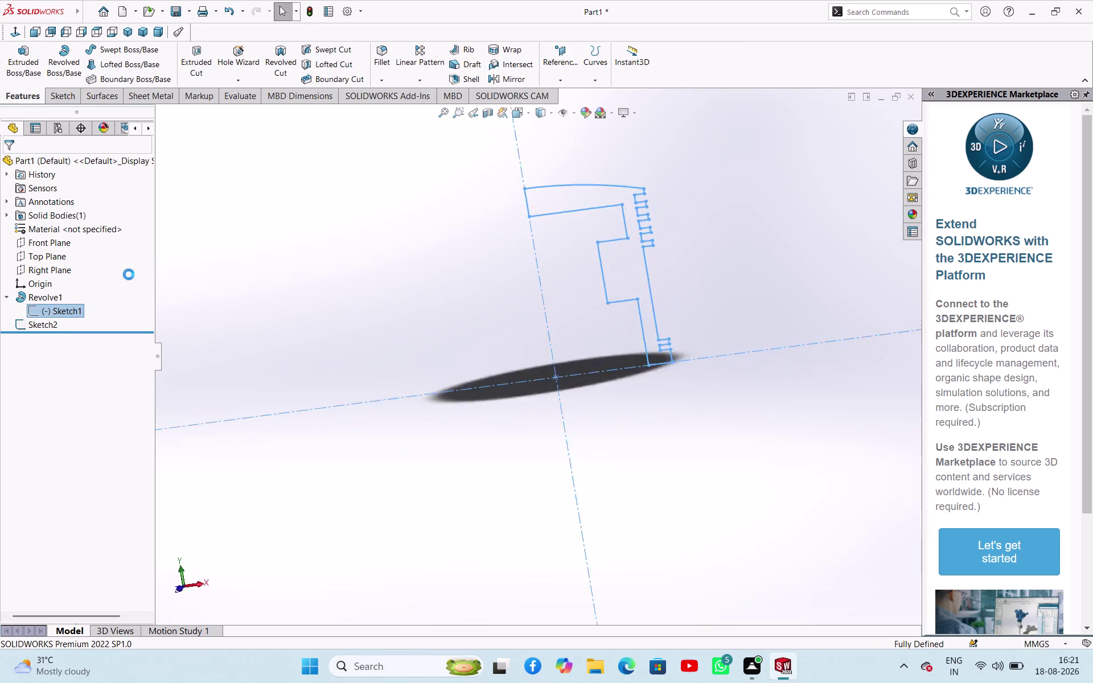
scroll(down, 3)
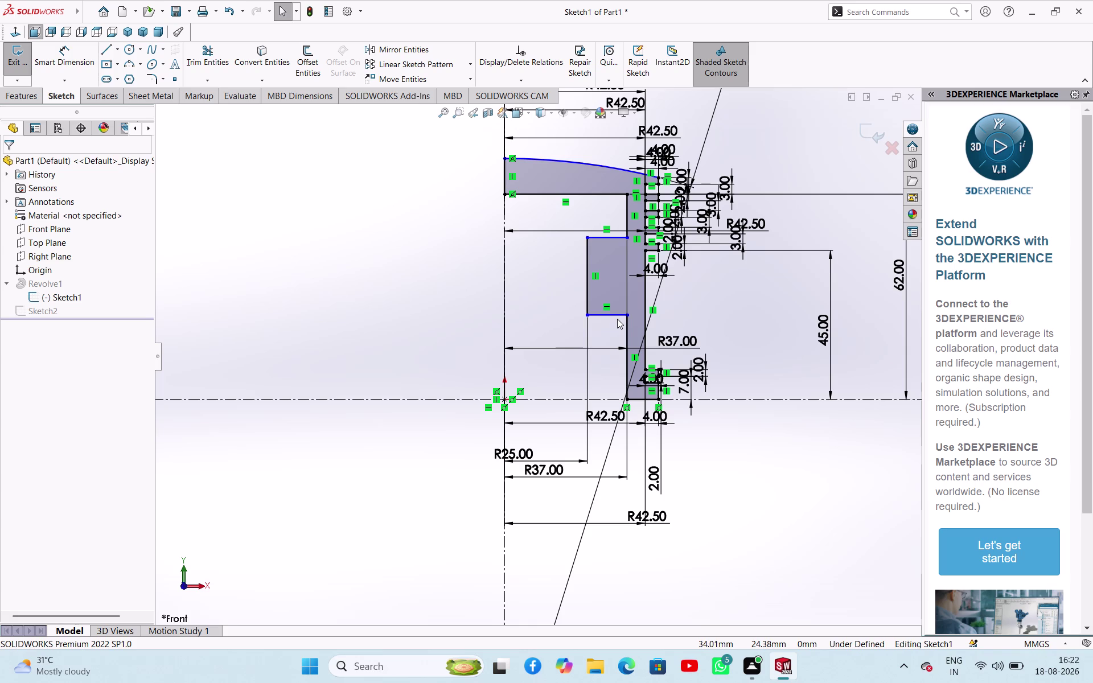
right_drag(433, 315, 438, 256)
click(584, 293)
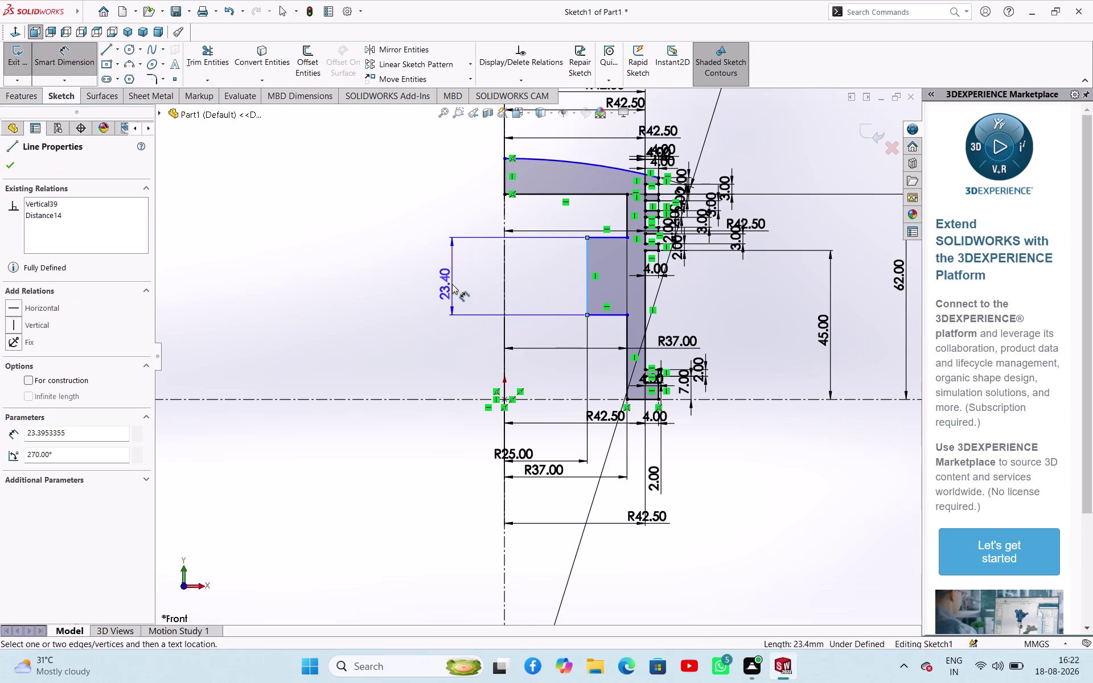
click(453, 284)
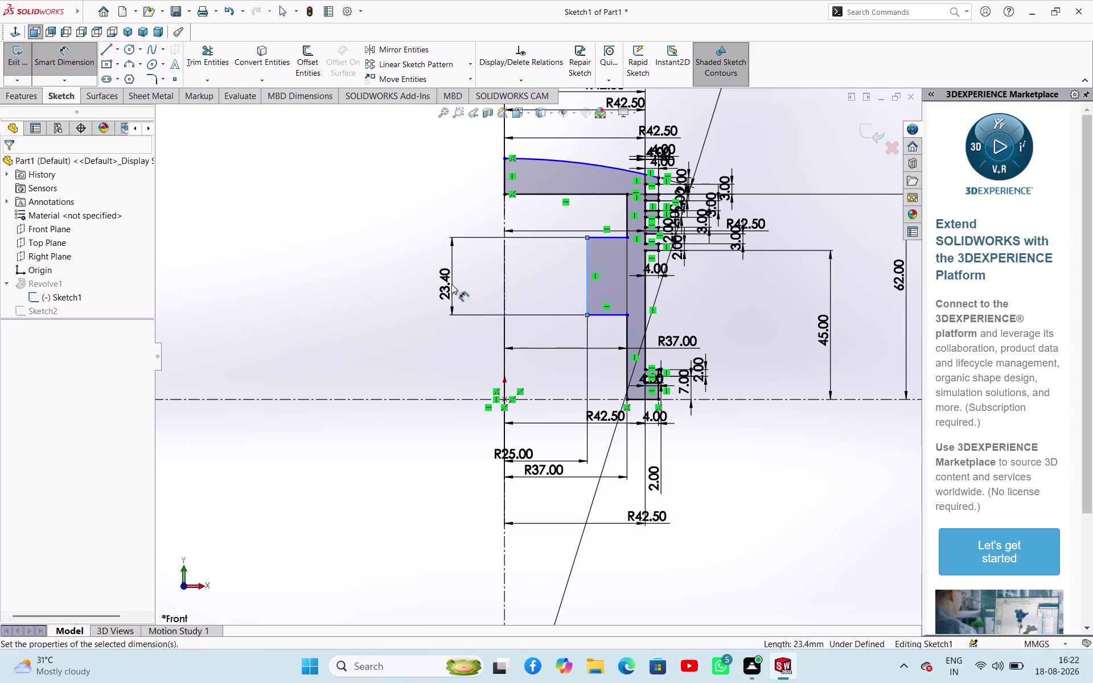
text(39)
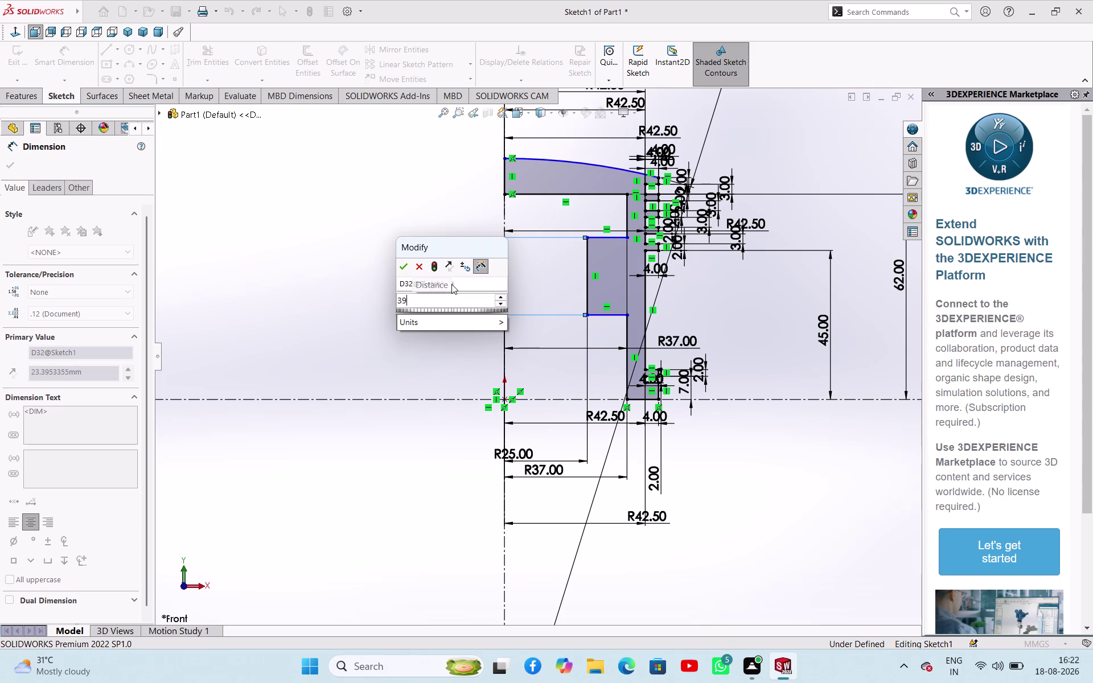
key(Return)
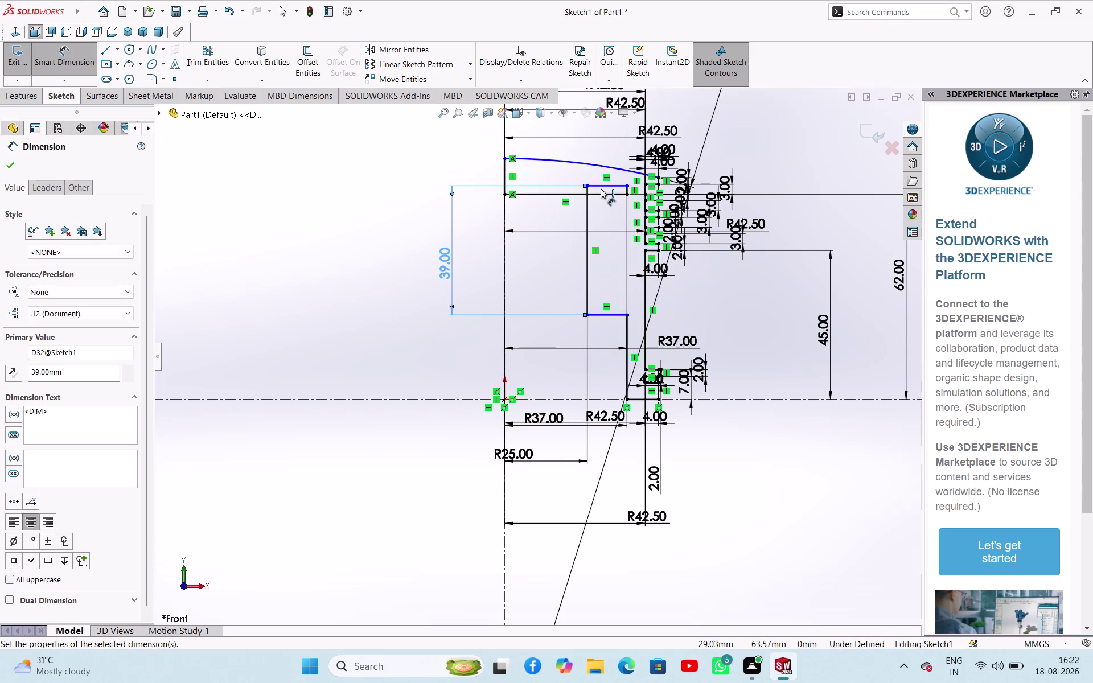
Drag the pocket's edges lower within the profile.
drag(601, 188, 601, 250)
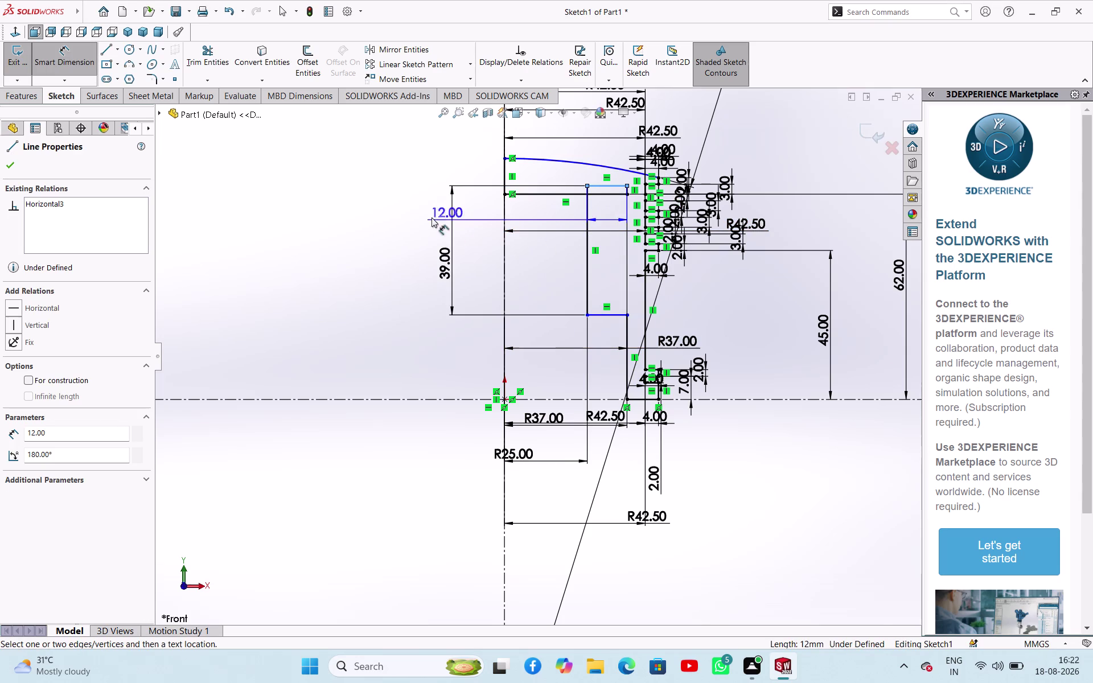
key(Escape)
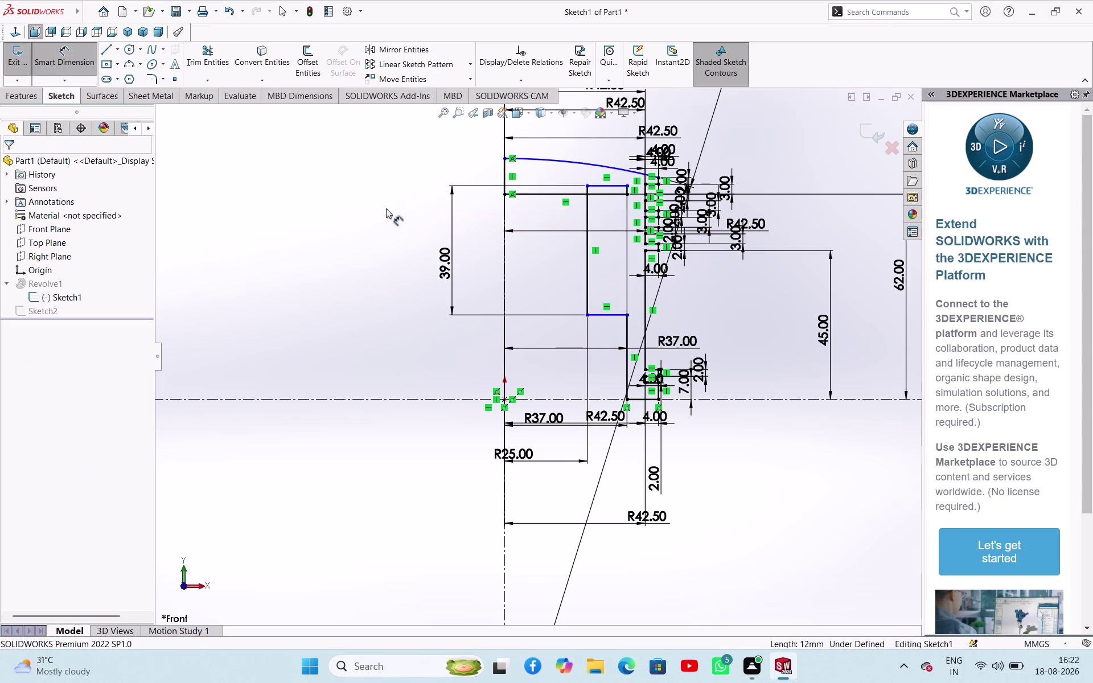
key(Escape)
key(Escape)
key(Escape)
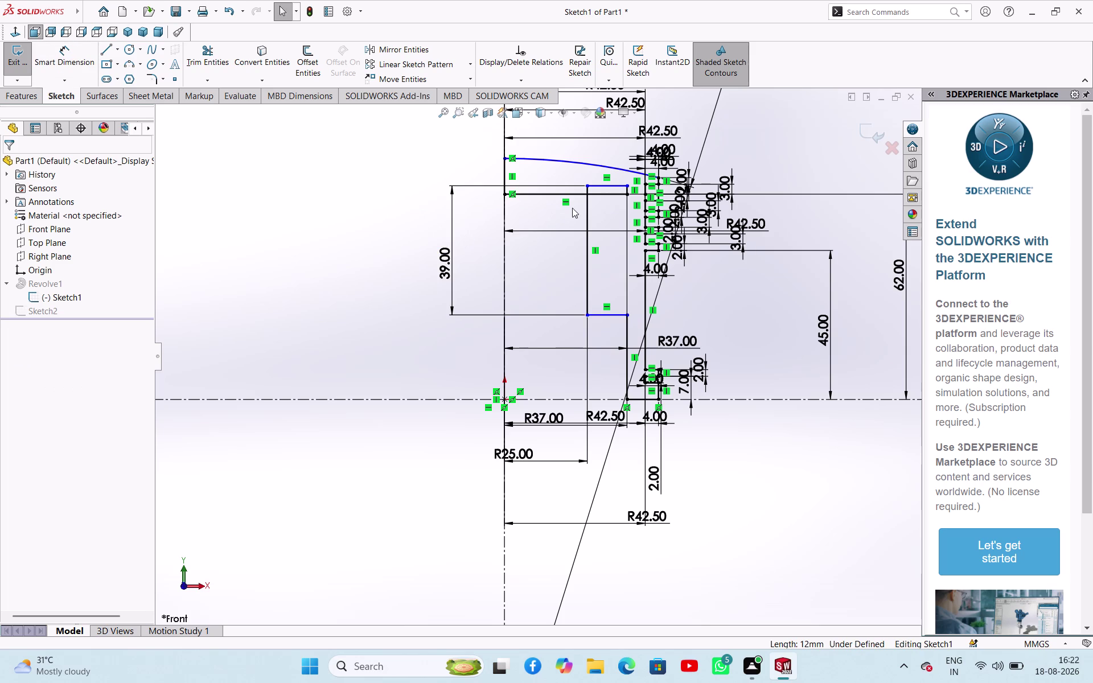
drag(609, 185, 611, 219)
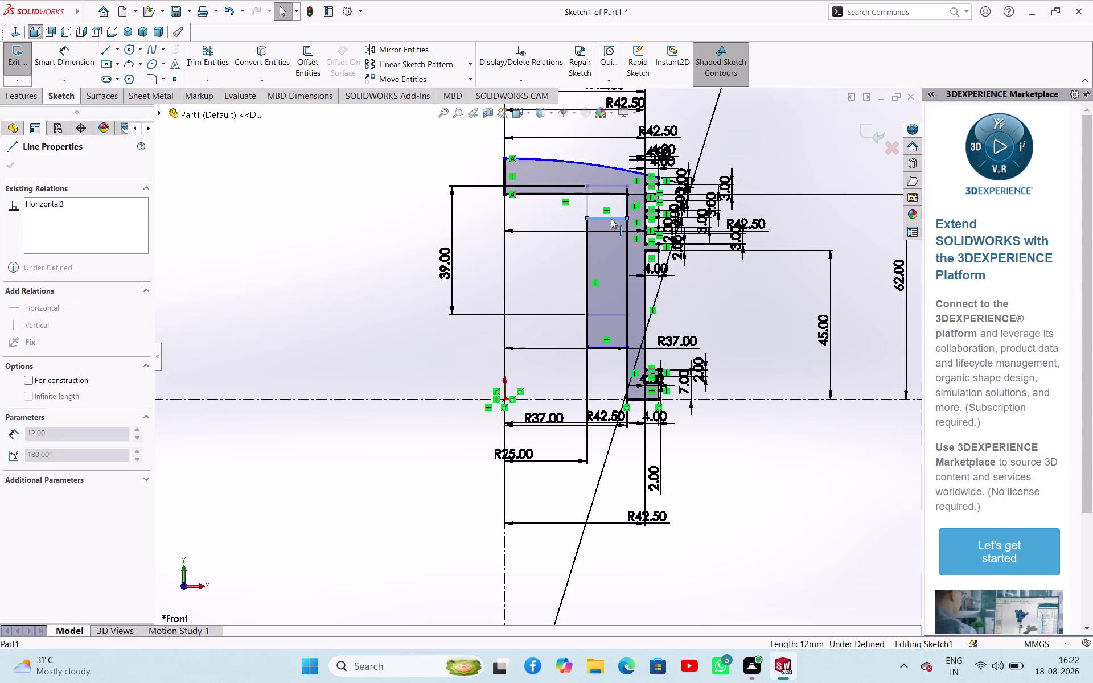
drag(610, 218, 613, 235)
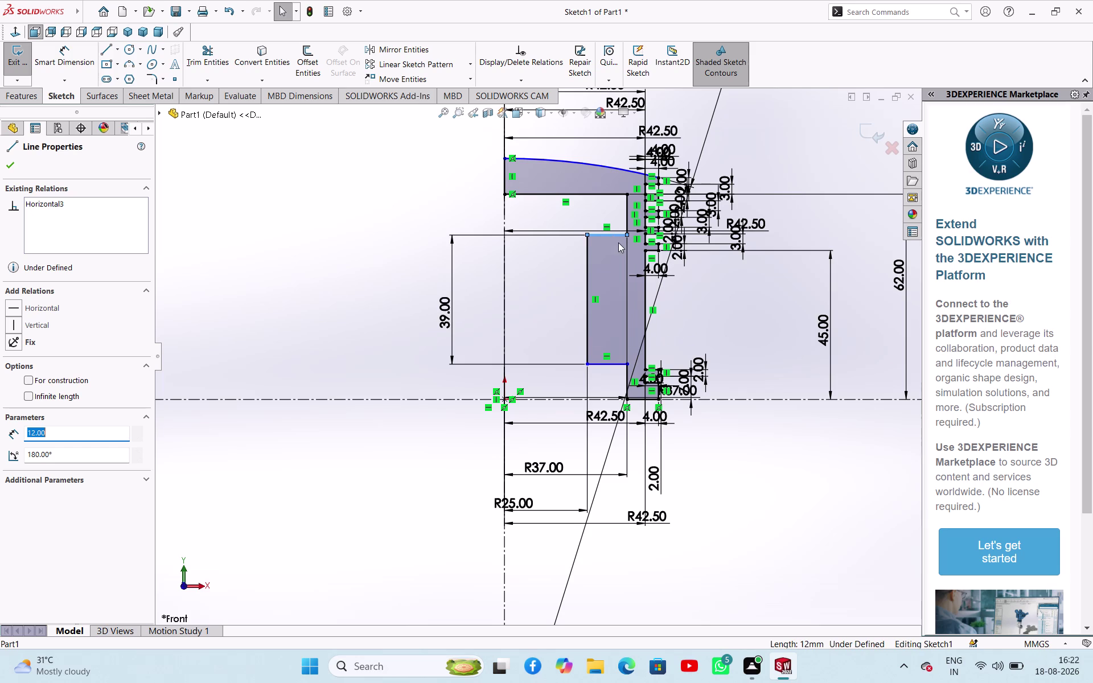
Delete the Midpoint relation from the short profile line.
scroll(down, 3)
scroll(down, 3)
click(810, 361)
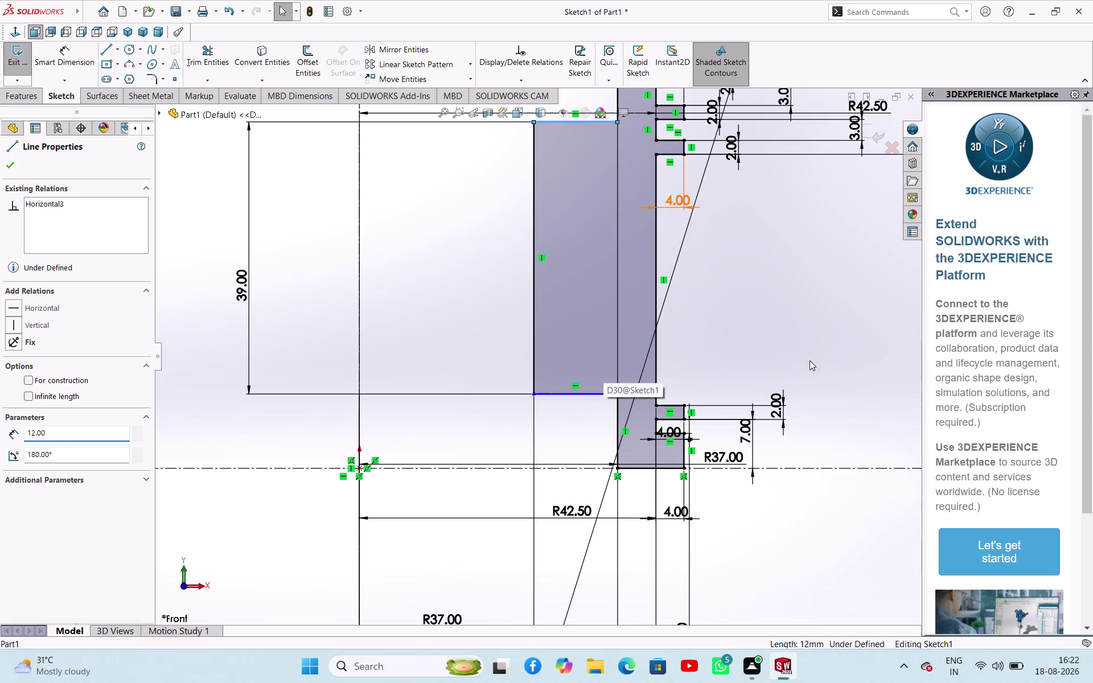
click(672, 421)
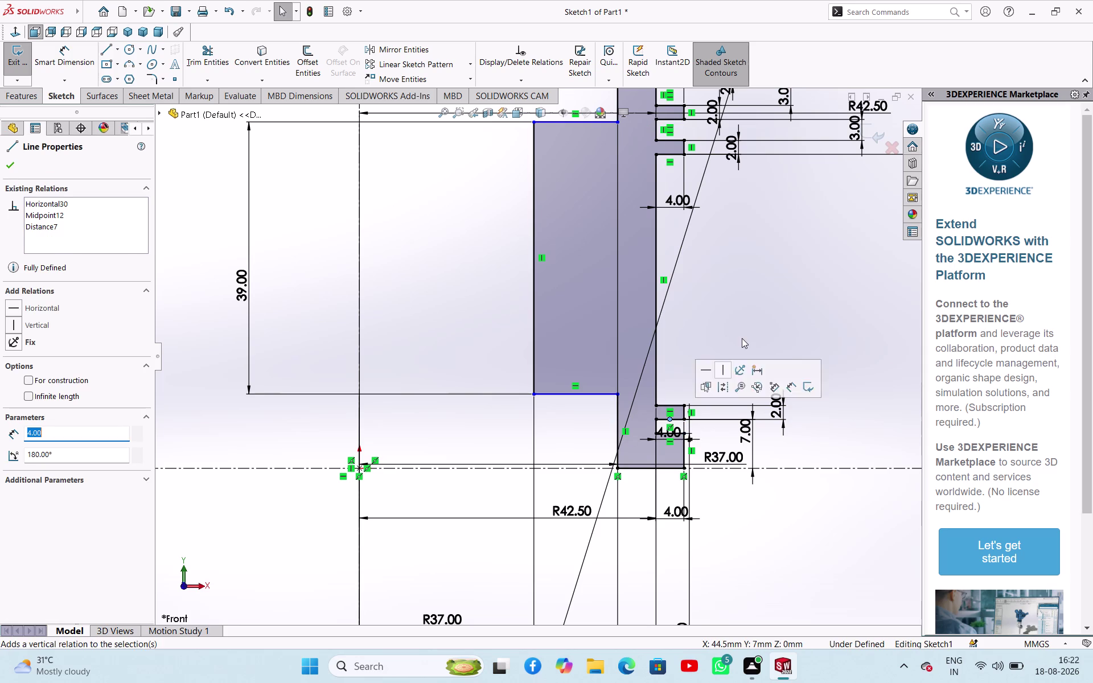
double_click(743, 333)
click(675, 417)
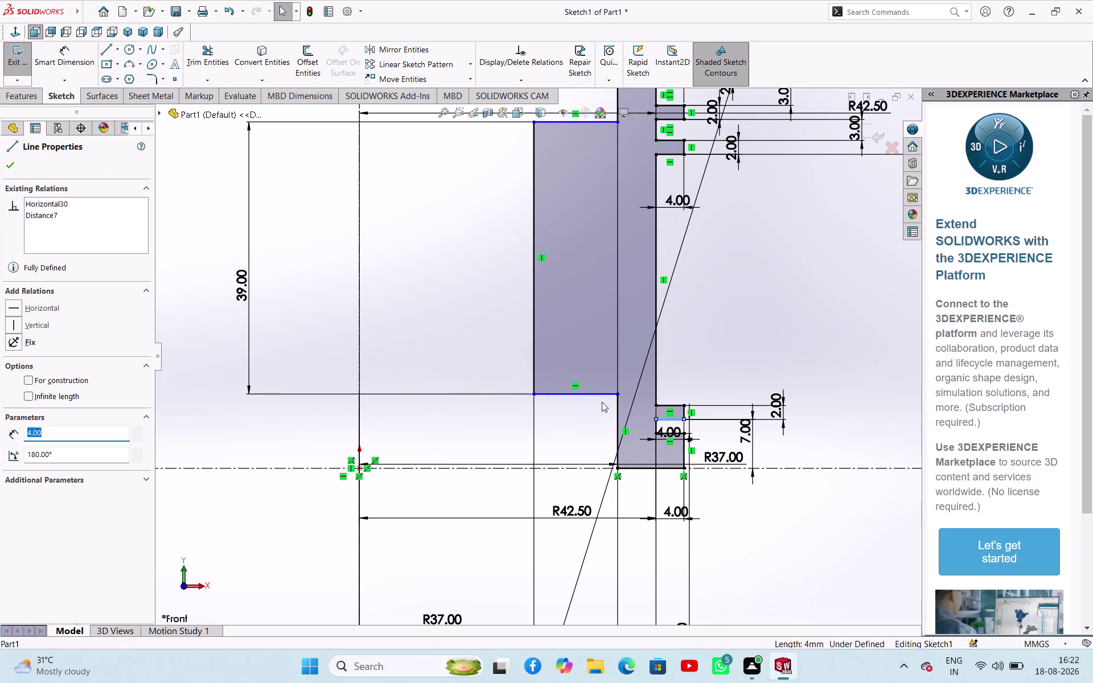
Make the pocket's bottom edge horizontal with the neighbouring profile line.
click(599, 396)
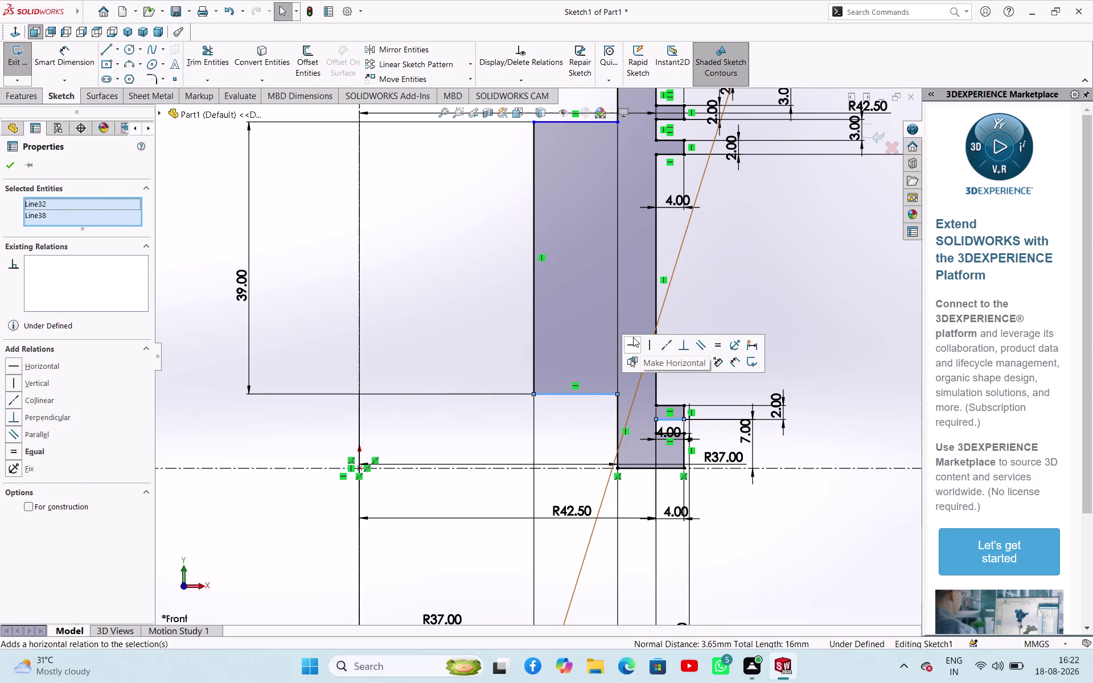
click(633, 340)
click(740, 277)
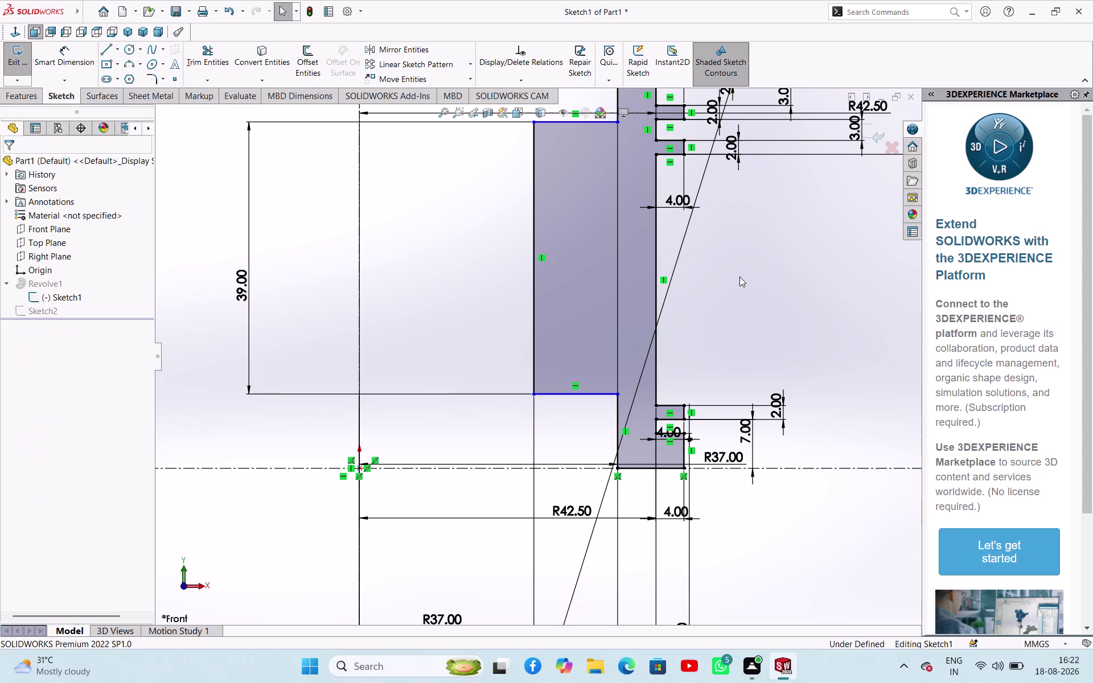
key(ctrl+z)
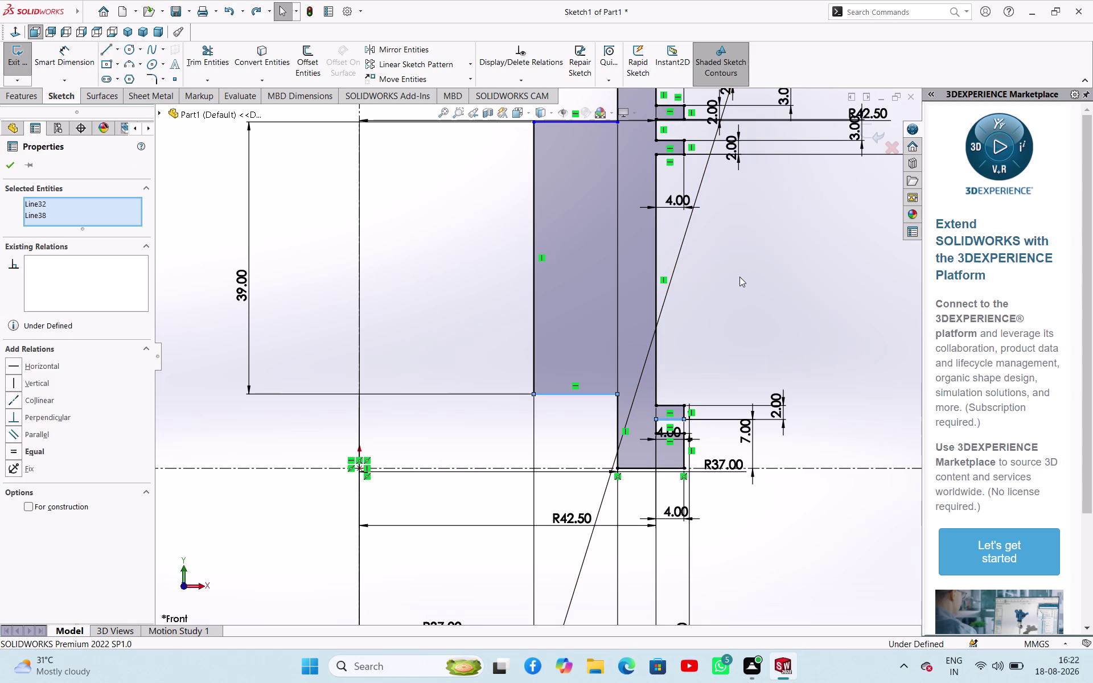
click(726, 263)
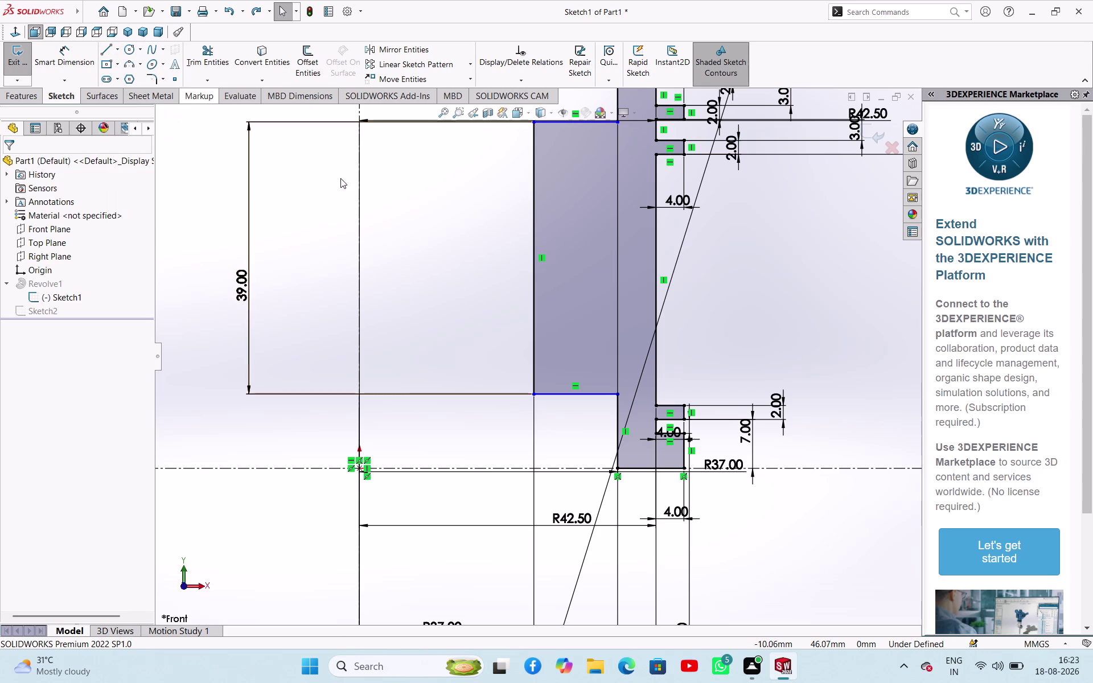
Sketch a horizontal midpoint construction line just below the pocket.
click(119, 50)
click(116, 78)
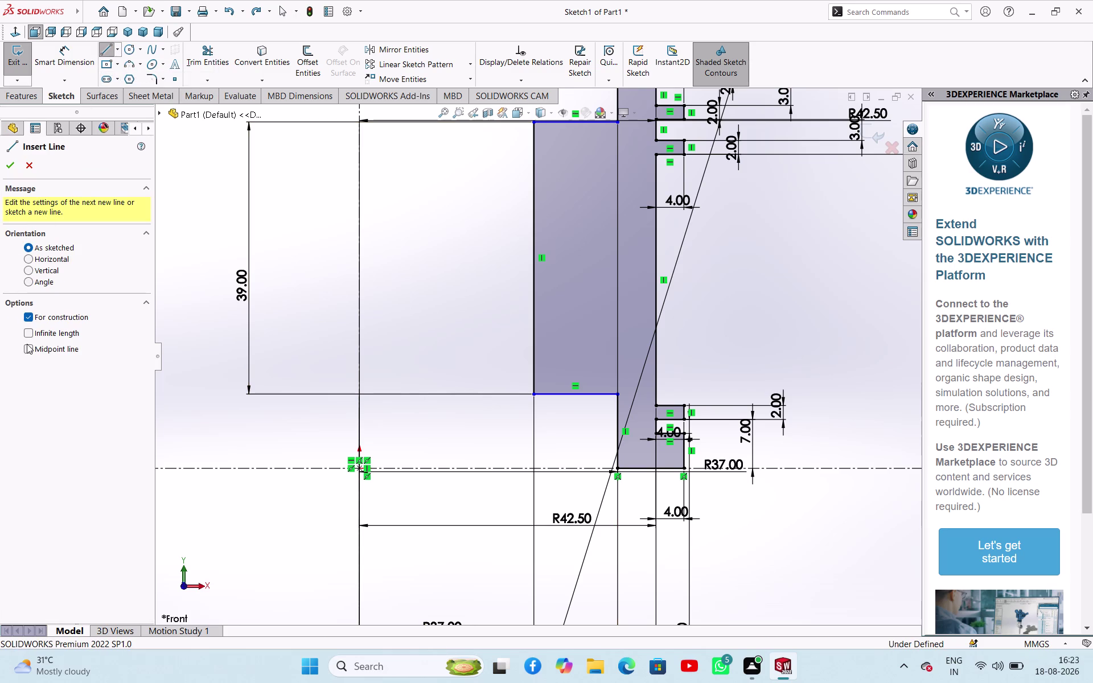
click(27, 343)
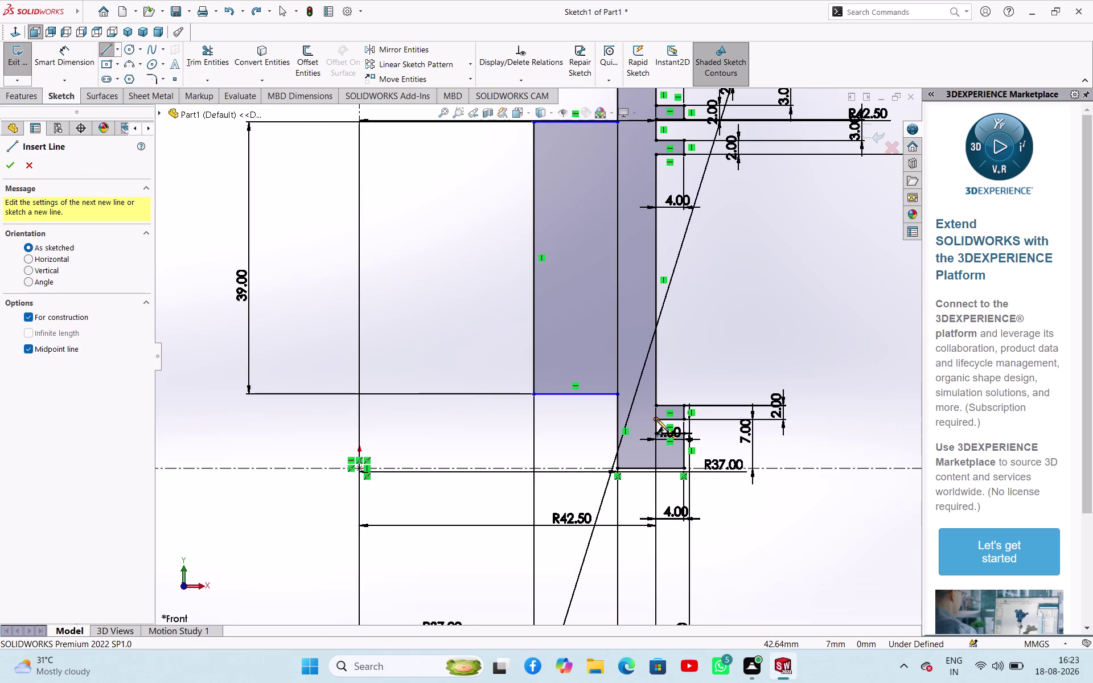
click(657, 420)
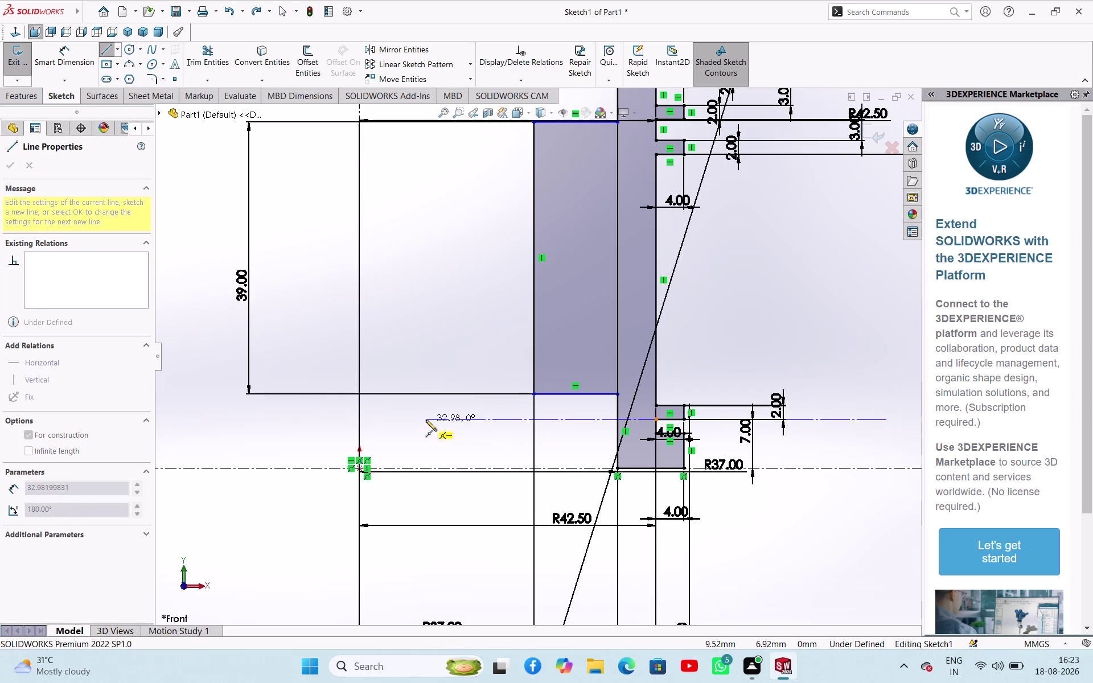
click(426, 420)
key(Escape)
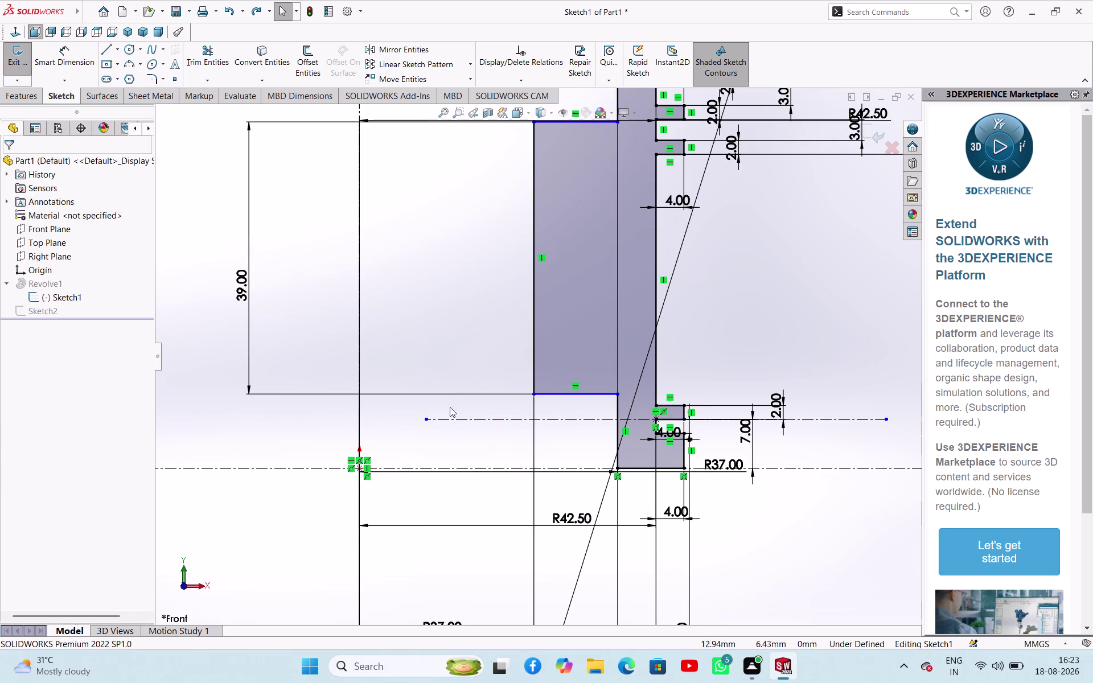
Make the construction line equal to the pocket's bottom edge.
click(456, 339)
click(556, 394)
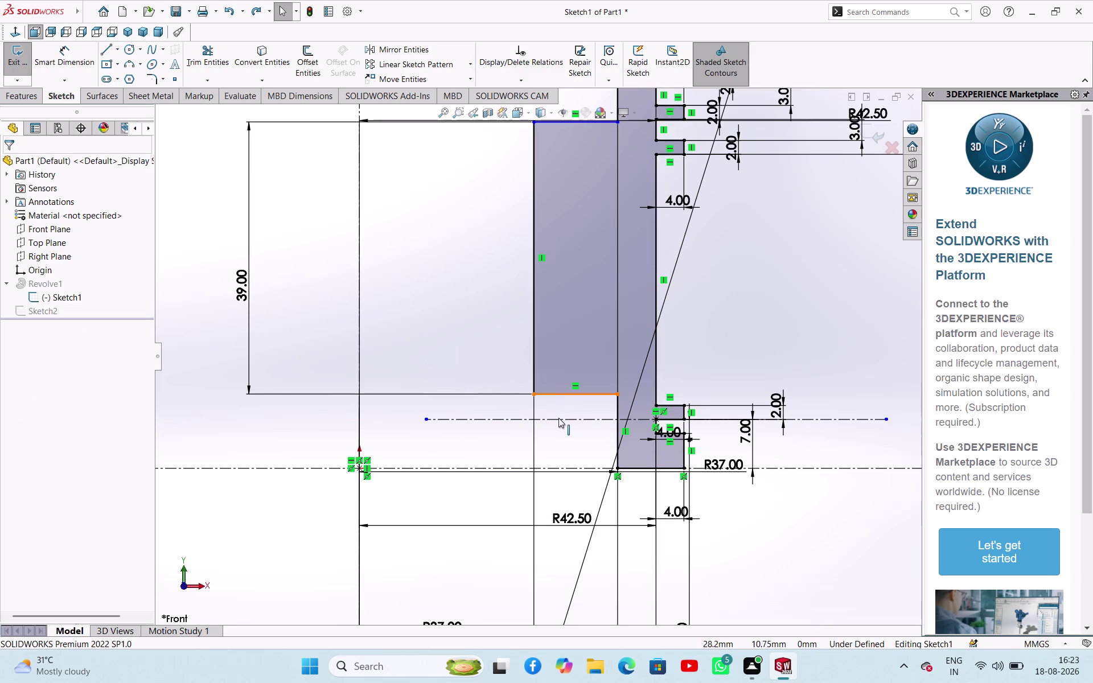
click(560, 422)
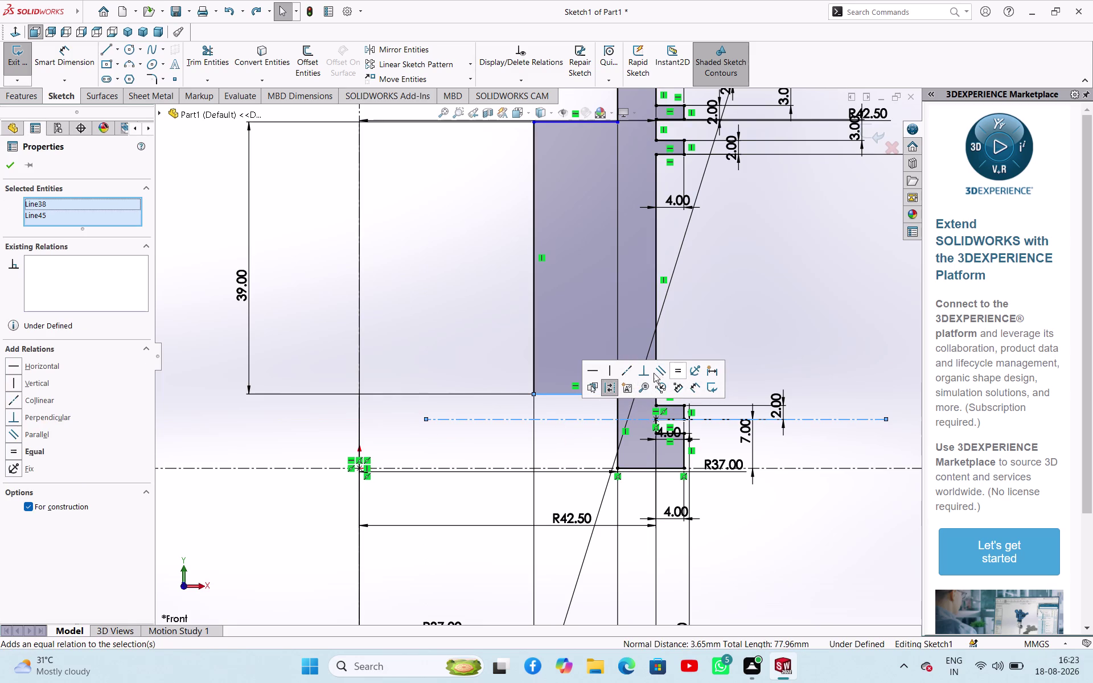
click(798, 306)
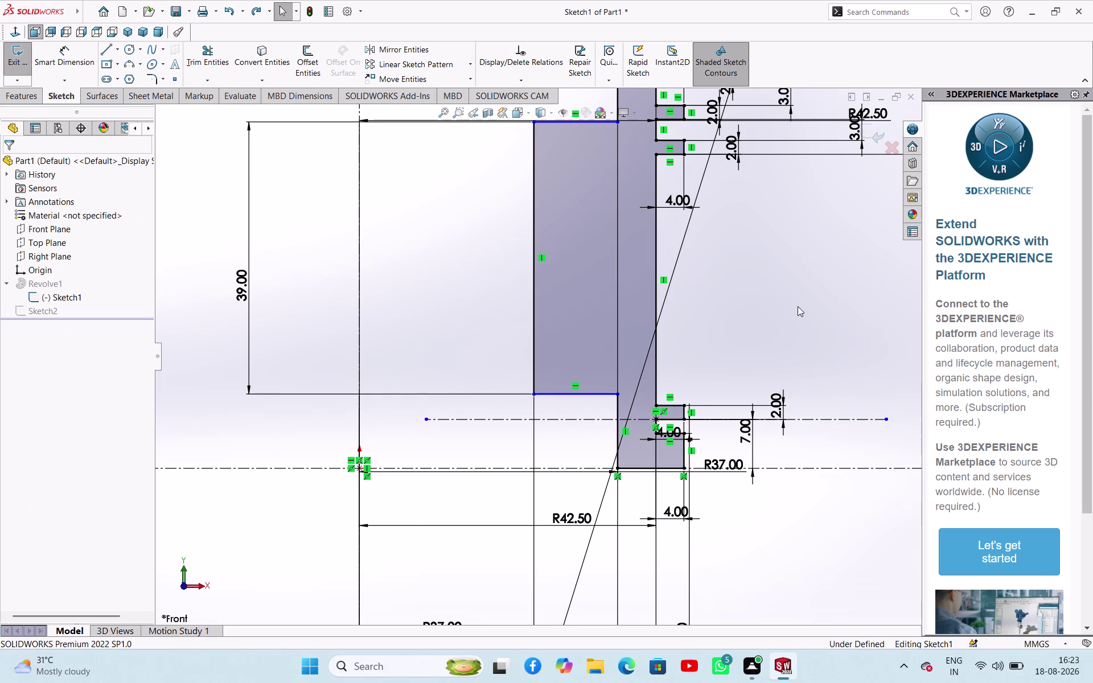
click(798, 307)
Make the inner pocket corner point coincident with the horizontal construction centerline.
scroll(up, 3)
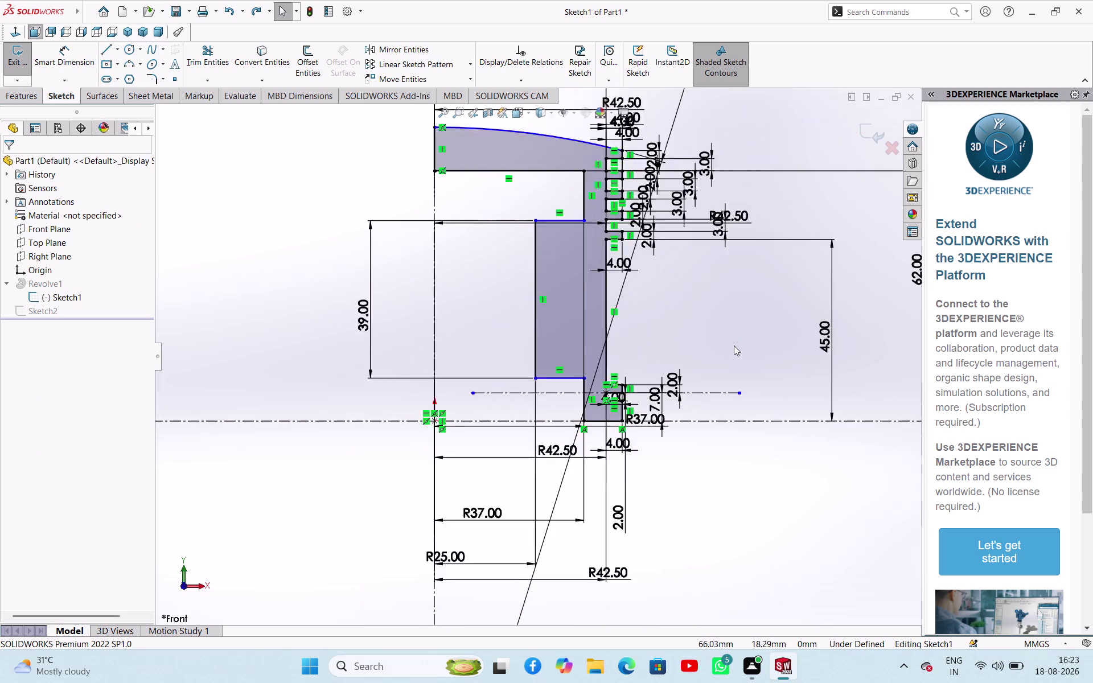
scroll(down, 3)
scroll(down, 3)
scroll(up, 3)
scroll(down, 3)
scroll(down, 3)
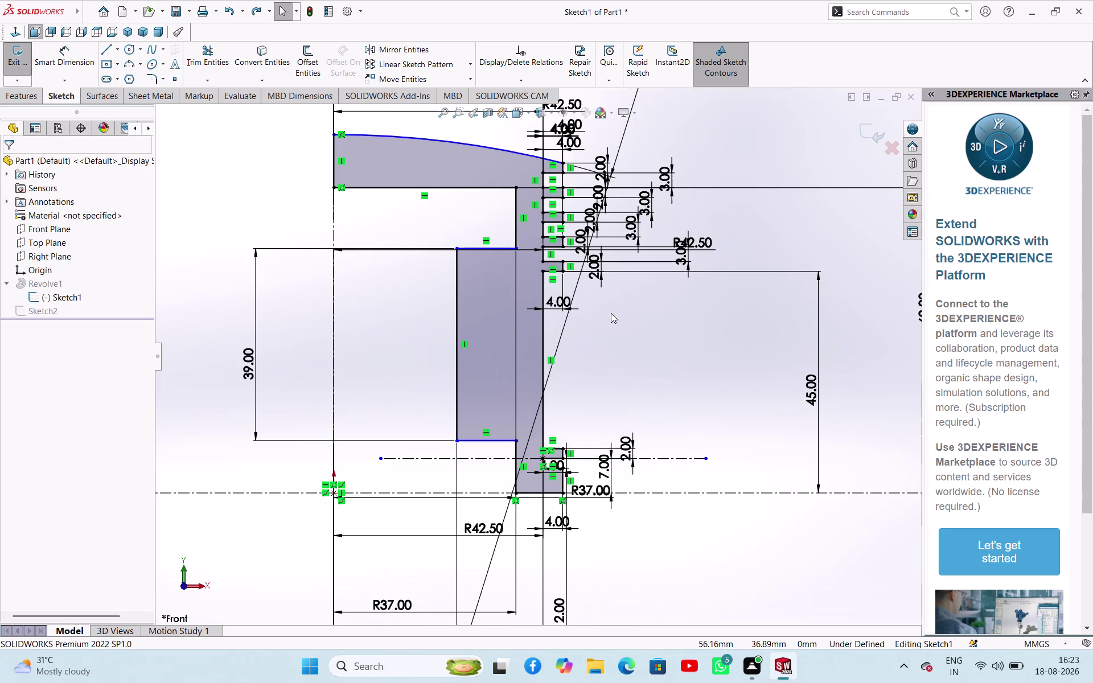
scroll(up, 3)
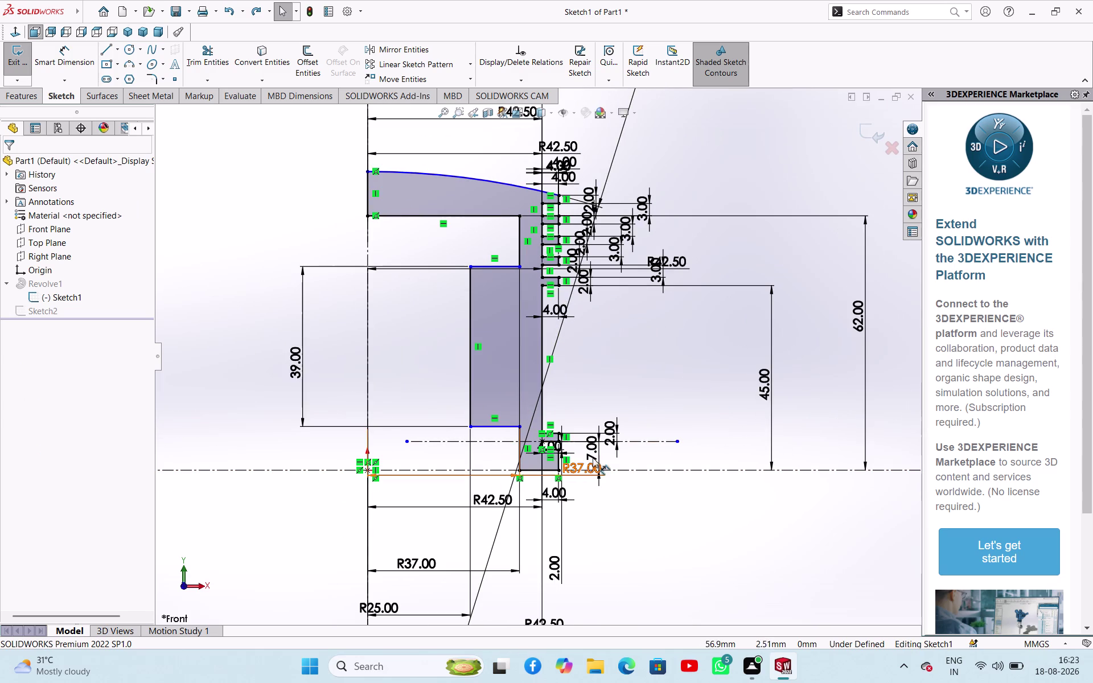
click(471, 429)
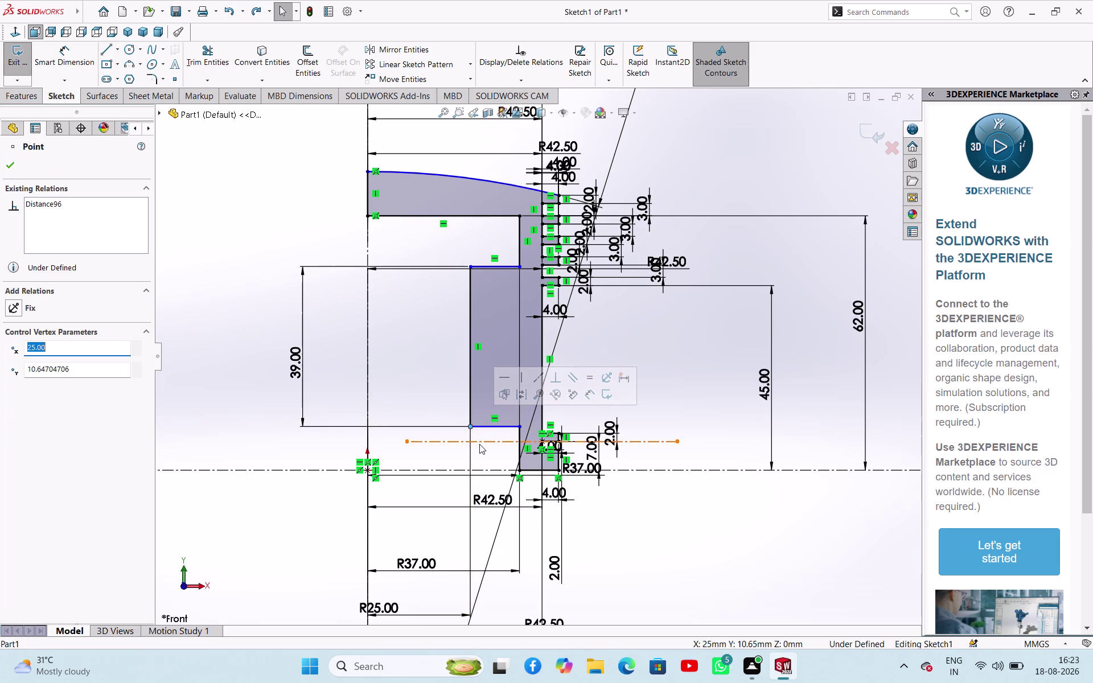
click(484, 442)
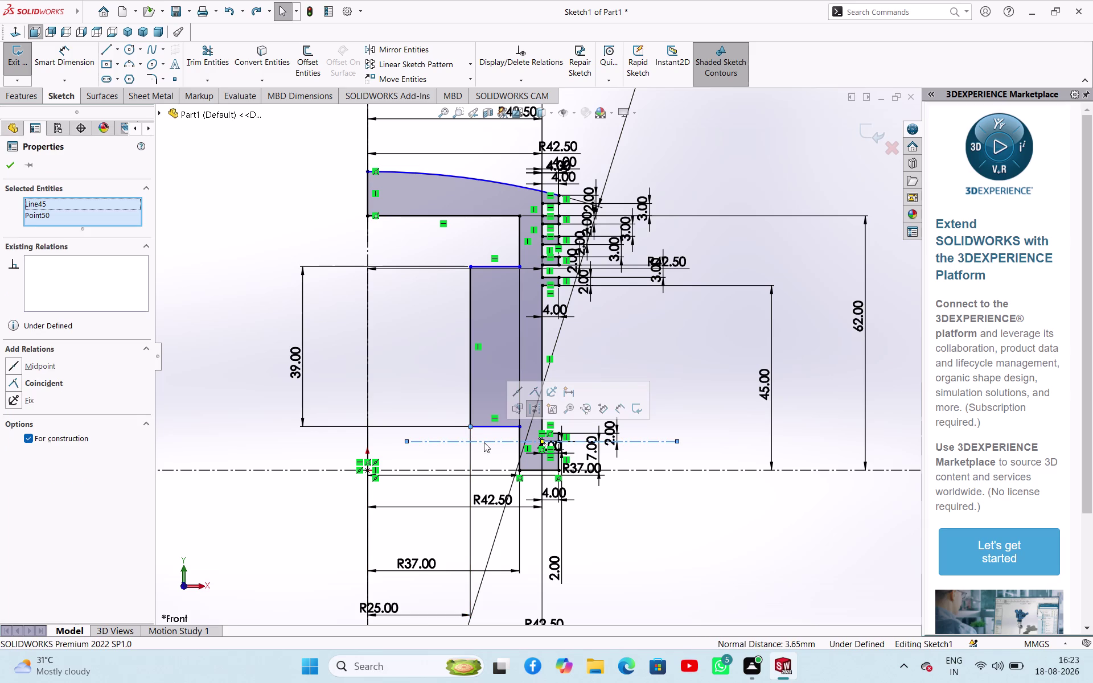
click(538, 396)
click(657, 547)
Exit the profile sketch so Revolve1 rebuilds with its ring grooves.
scroll(down, 3)
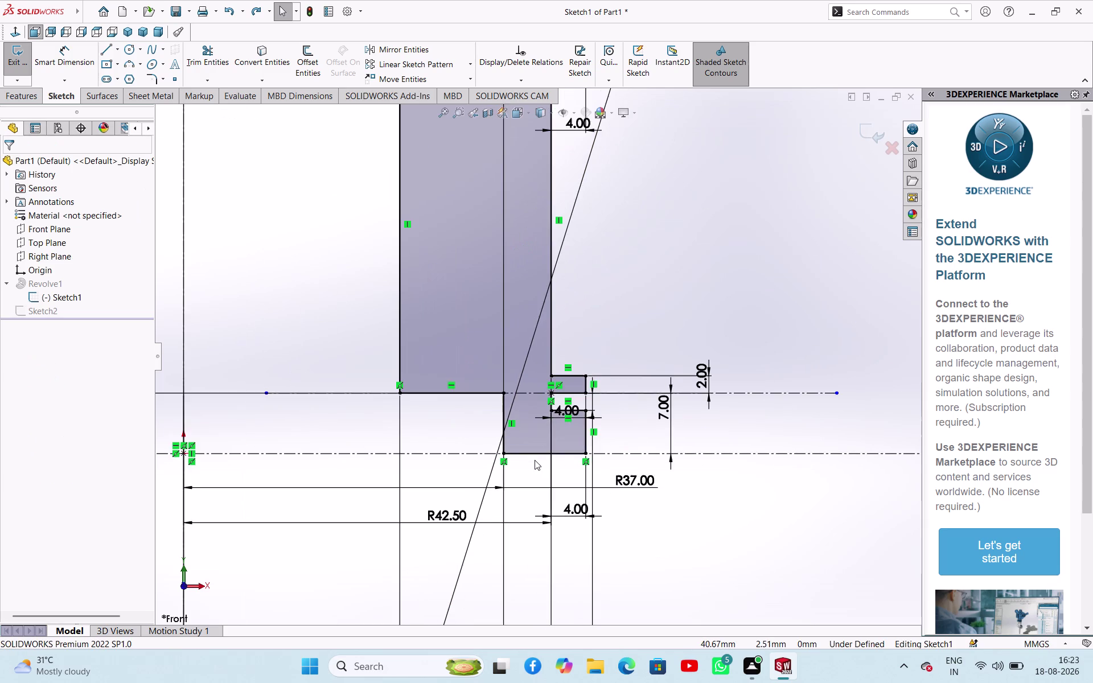
scroll(up, 3)
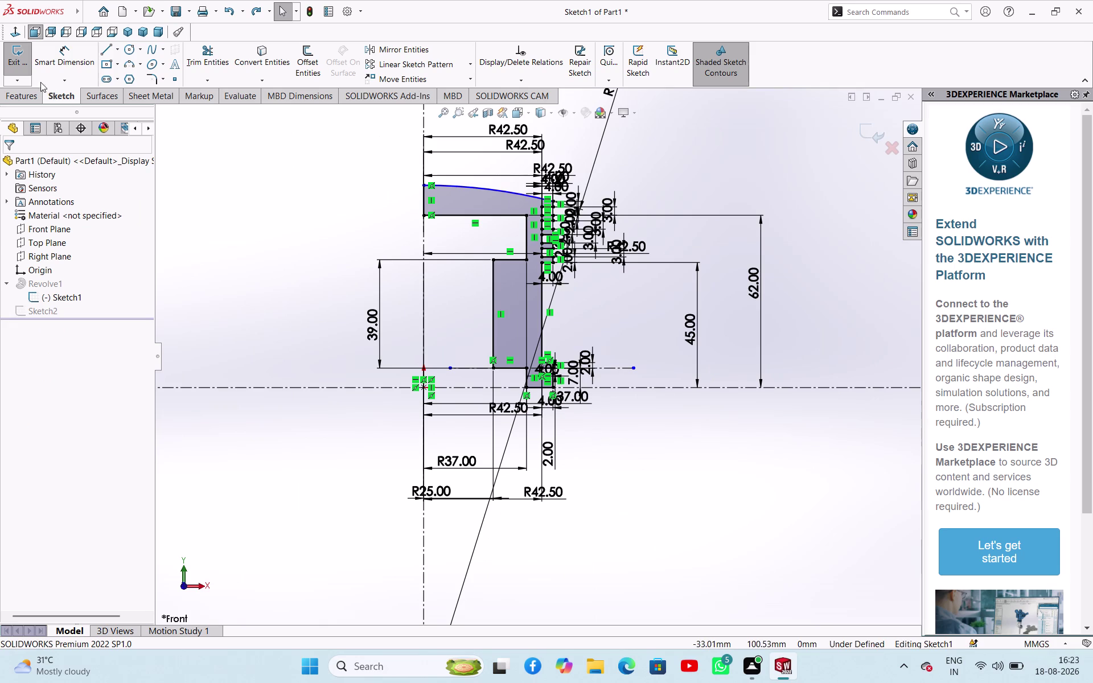
click(20, 71)
Orbit the piston and cut it along the Front Plane with Section View.
middle_drag(515, 365, 515, 340)
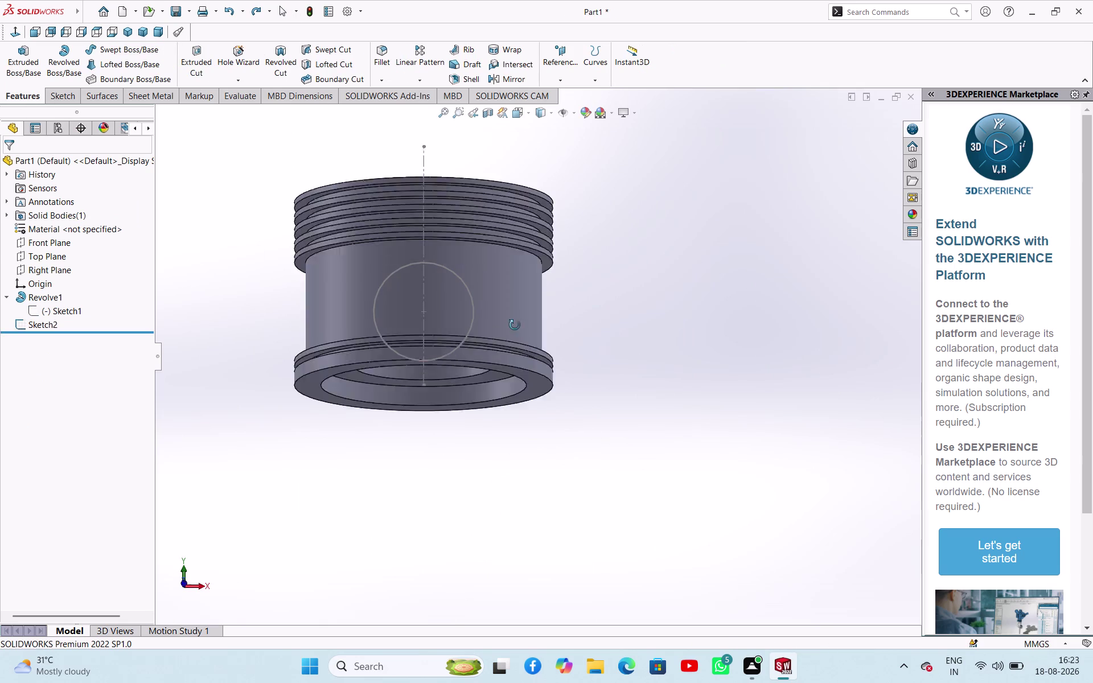
middle_drag(515, 341, 509, 195)
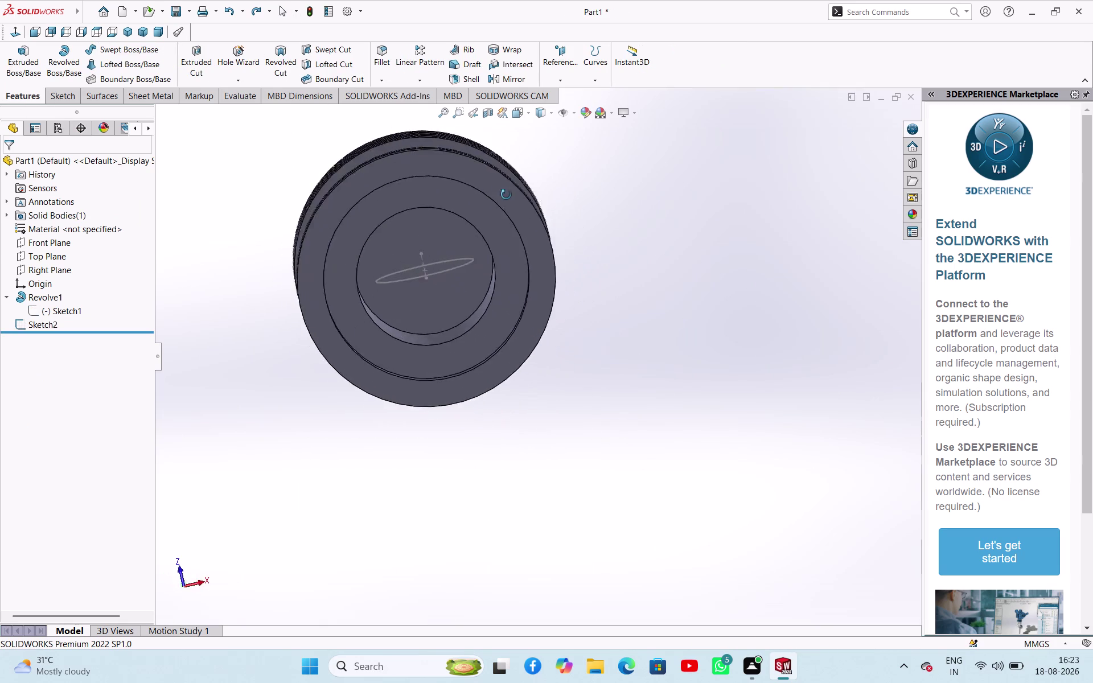
middle_drag(509, 195, 516, 300)
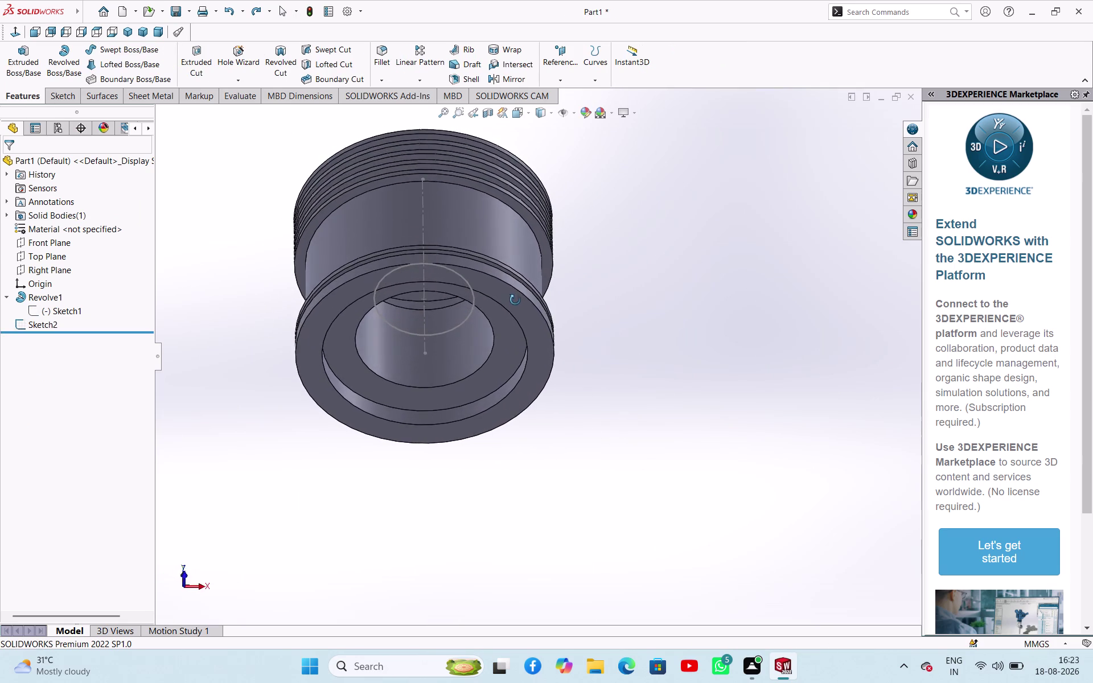
middle_drag(515, 300, 429, 172)
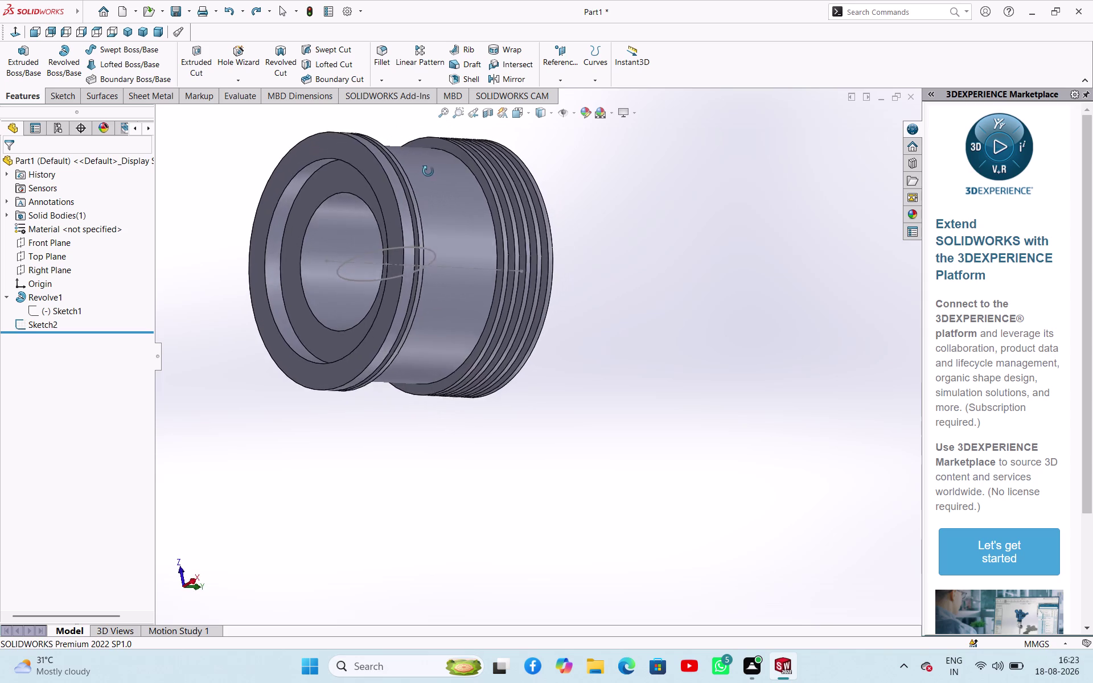
middle_drag(430, 171, 516, 440)
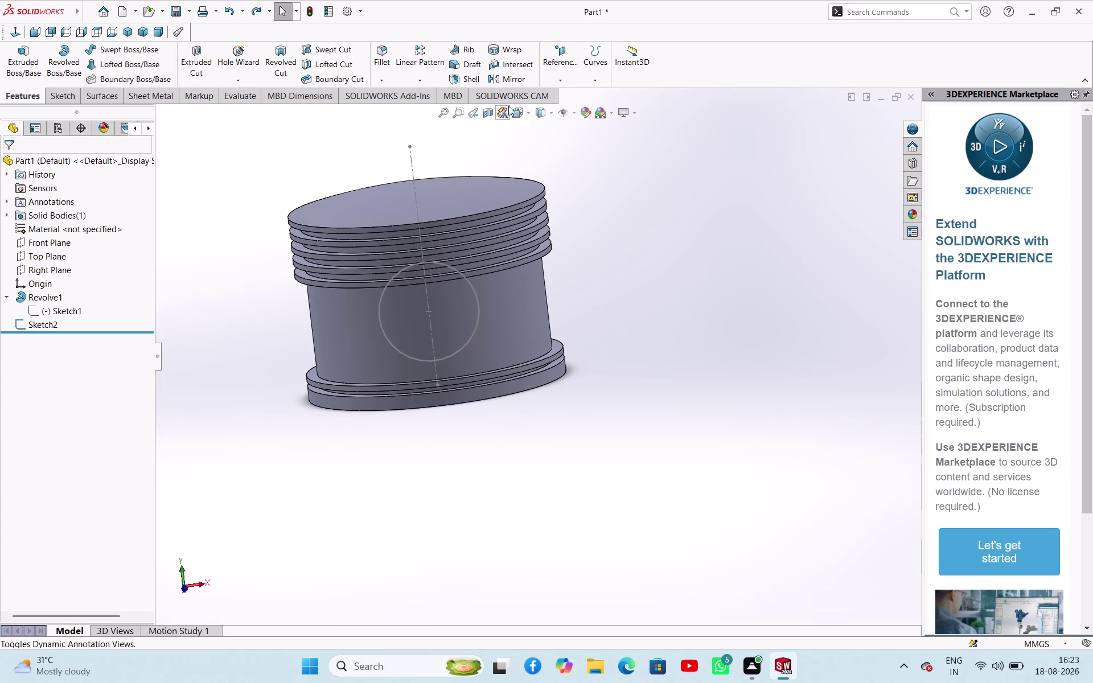
click(486, 116)
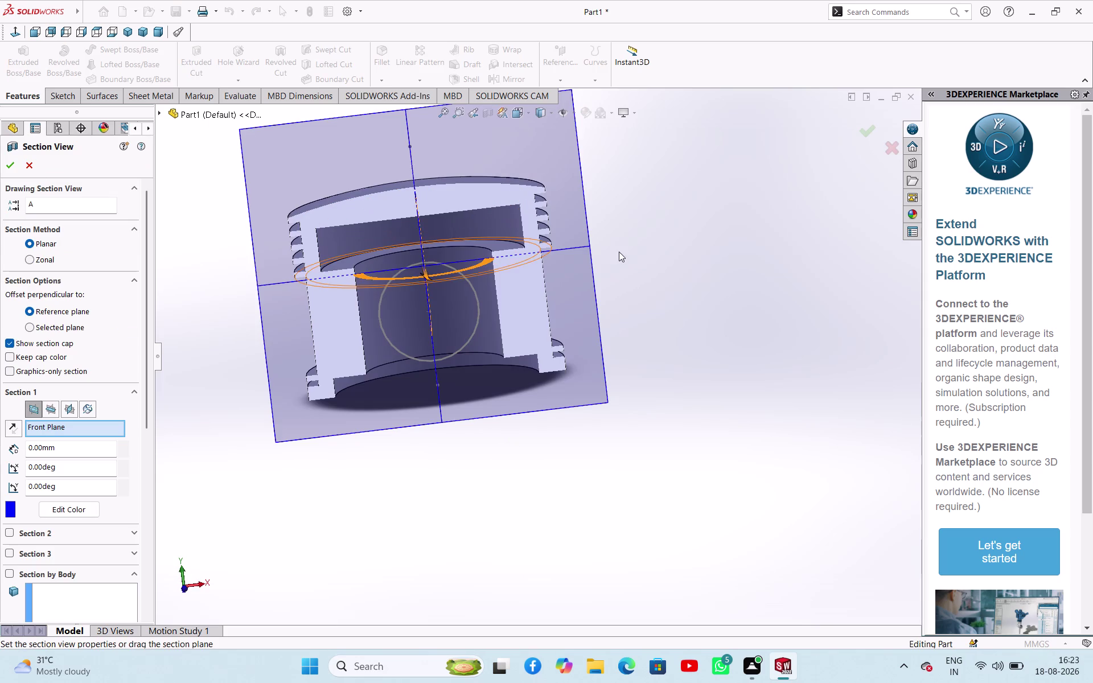
Inspect the cutaway's grooves, wall and inner pocket, then turn Section View off.
middle_drag(624, 252, 629, 251)
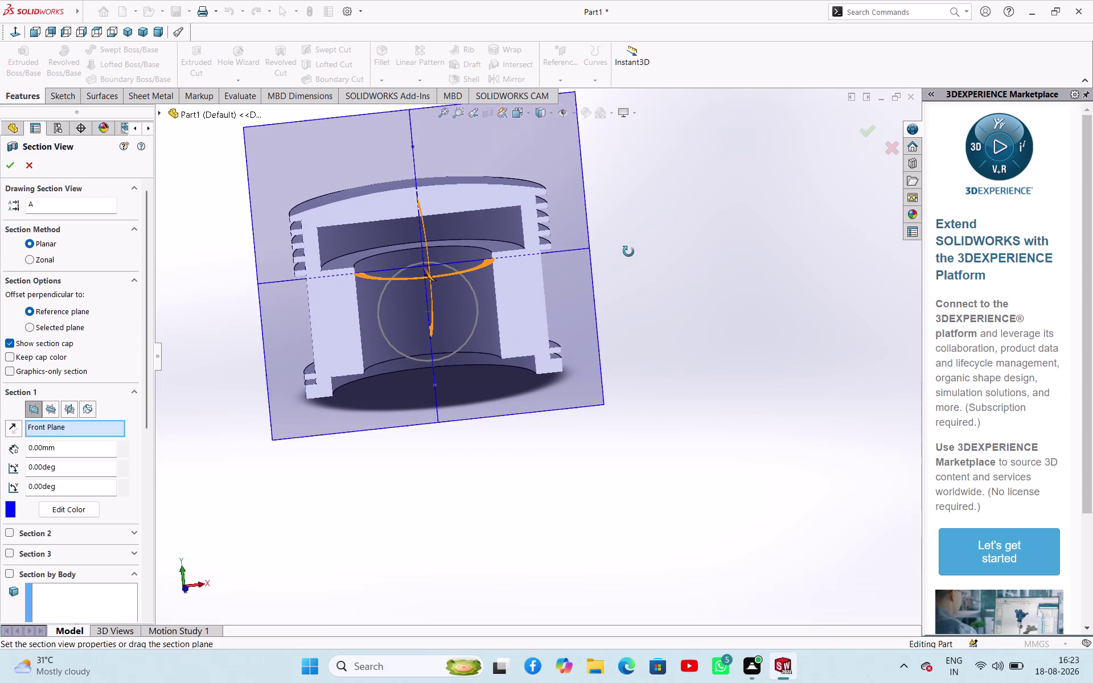
middle_drag(629, 252, 633, 254)
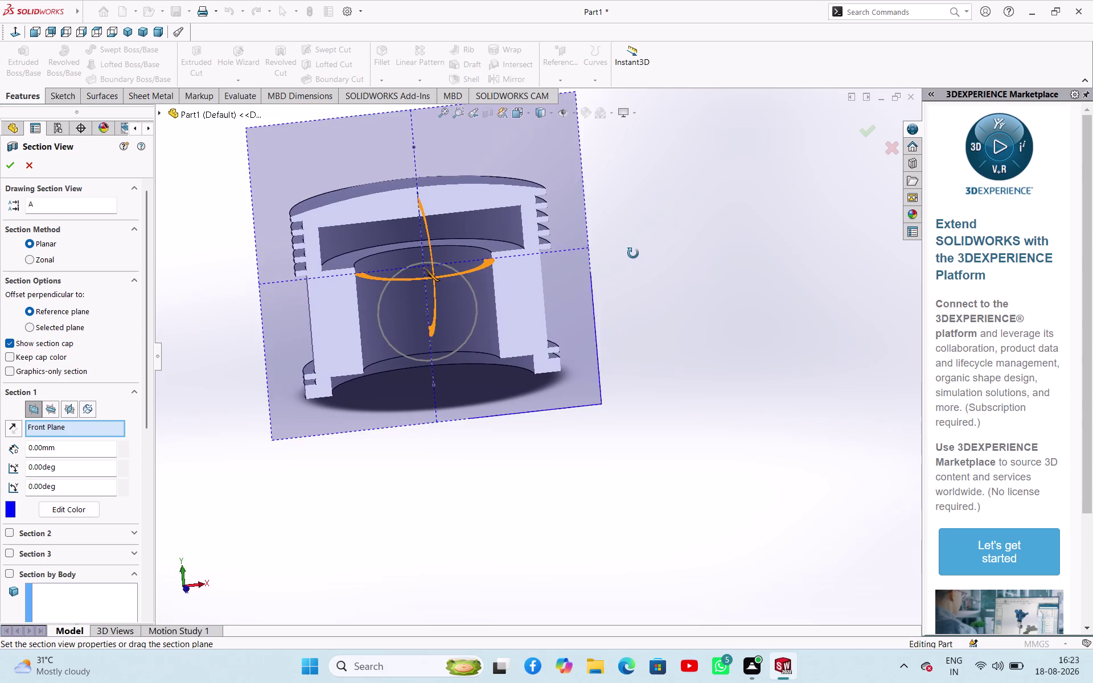
middle_drag(633, 253, 620, 257)
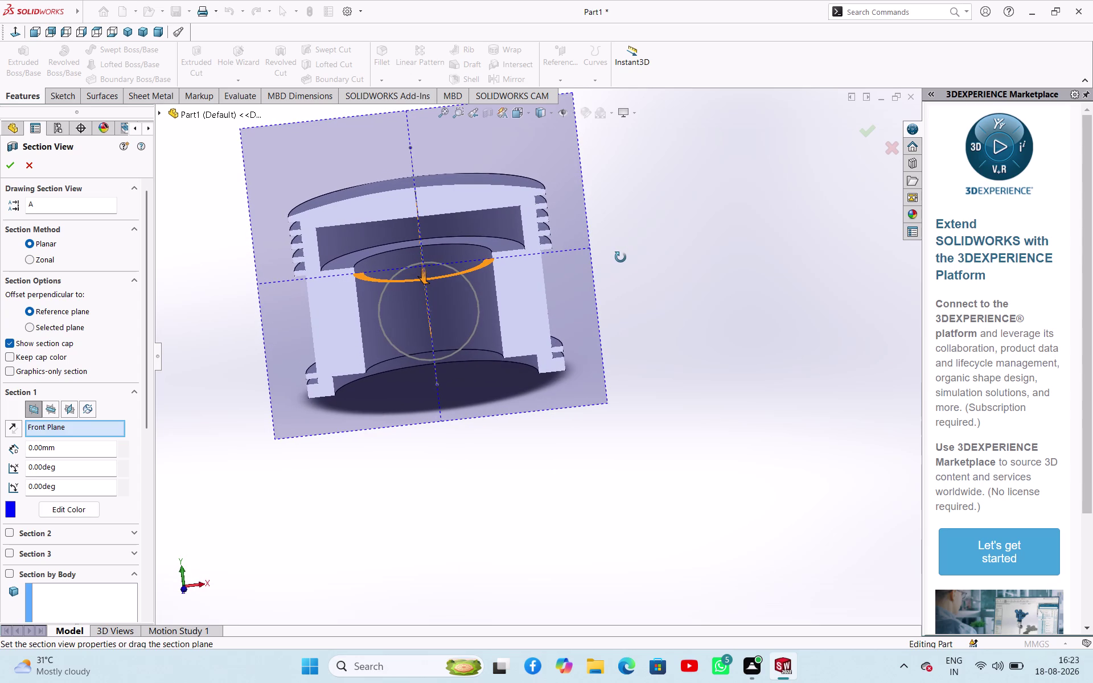
middle_drag(620, 257, 635, 240)
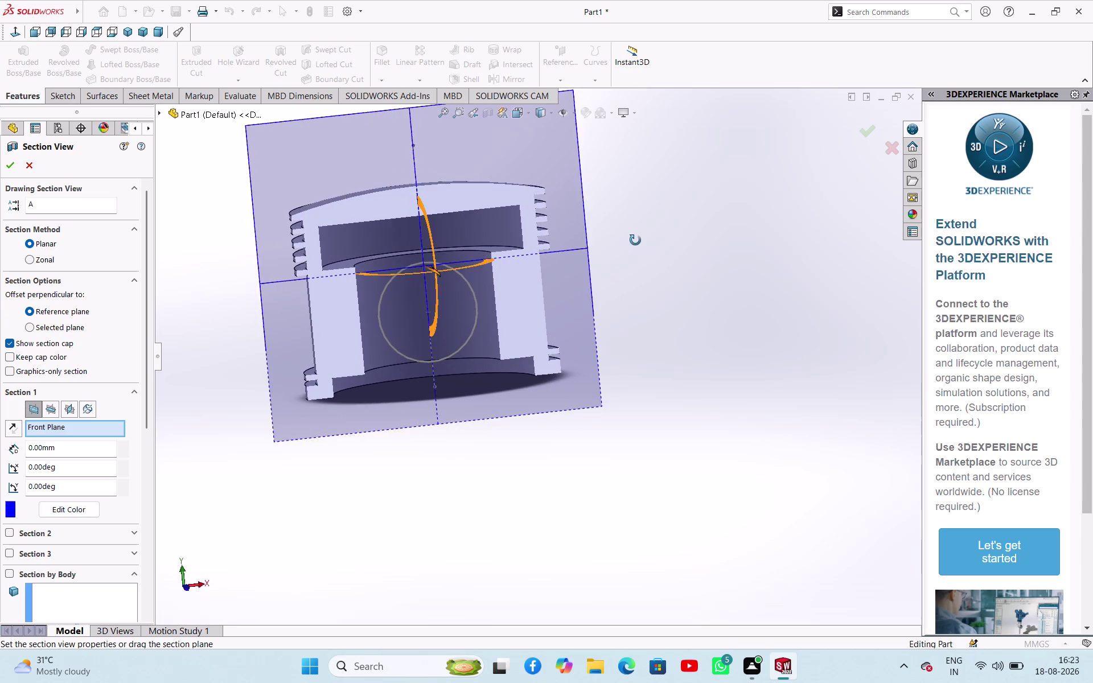
middle_drag(635, 240, 623, 237)
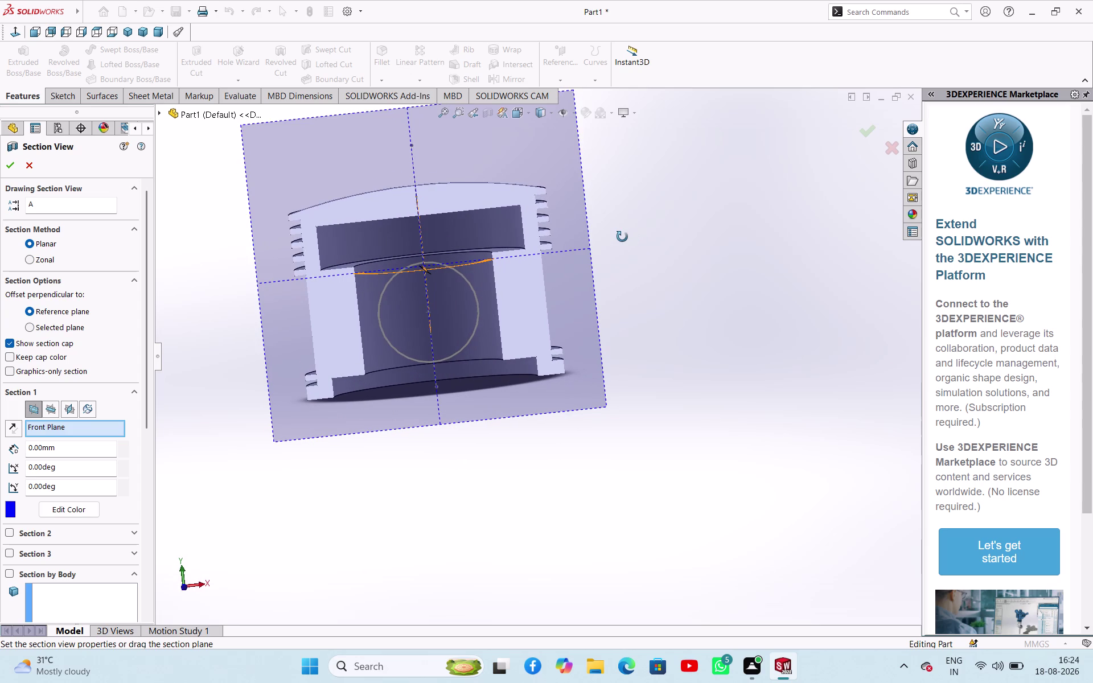
middle_drag(622, 237, 625, 237)
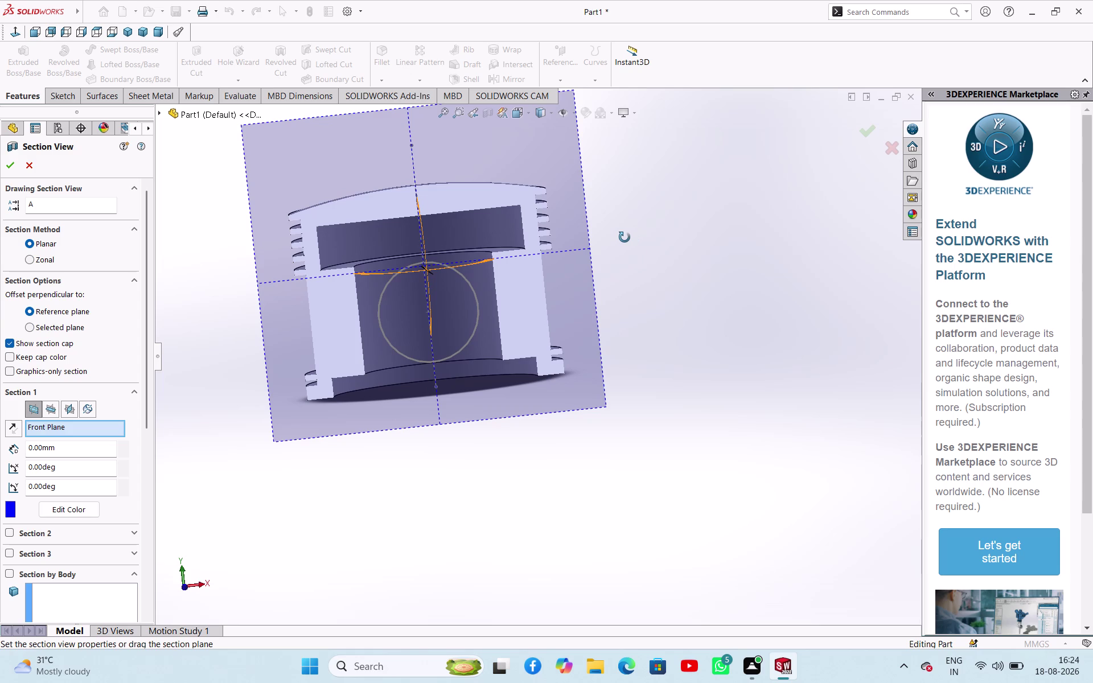
middle_drag(624, 238, 626, 238)
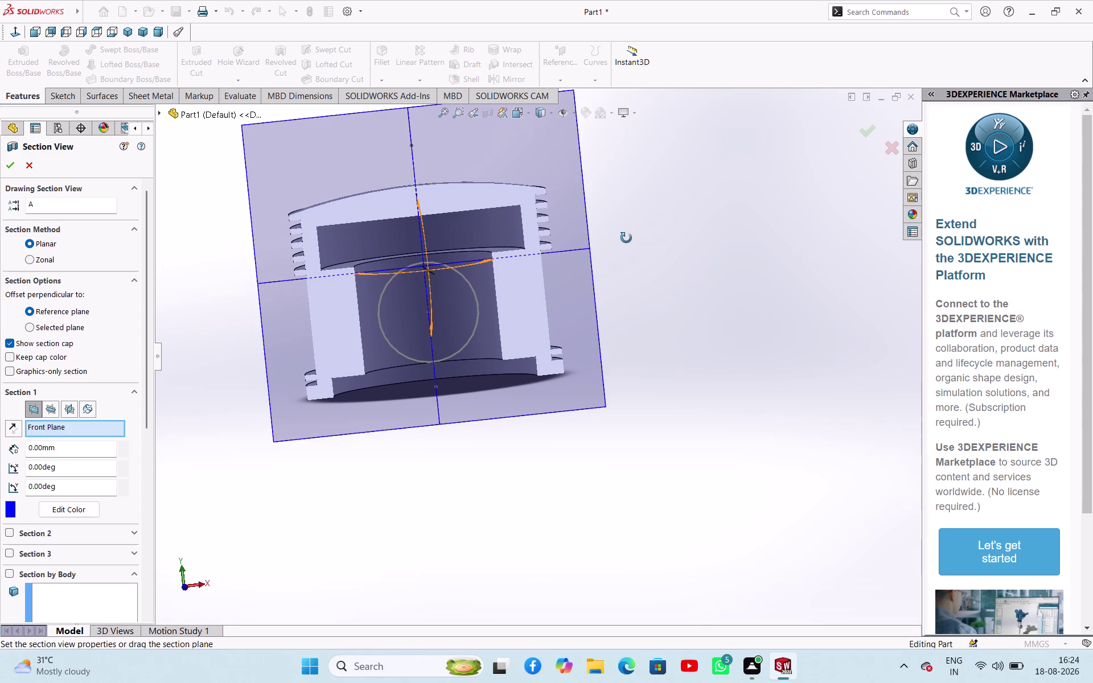
middle_drag(627, 238, 632, 239)
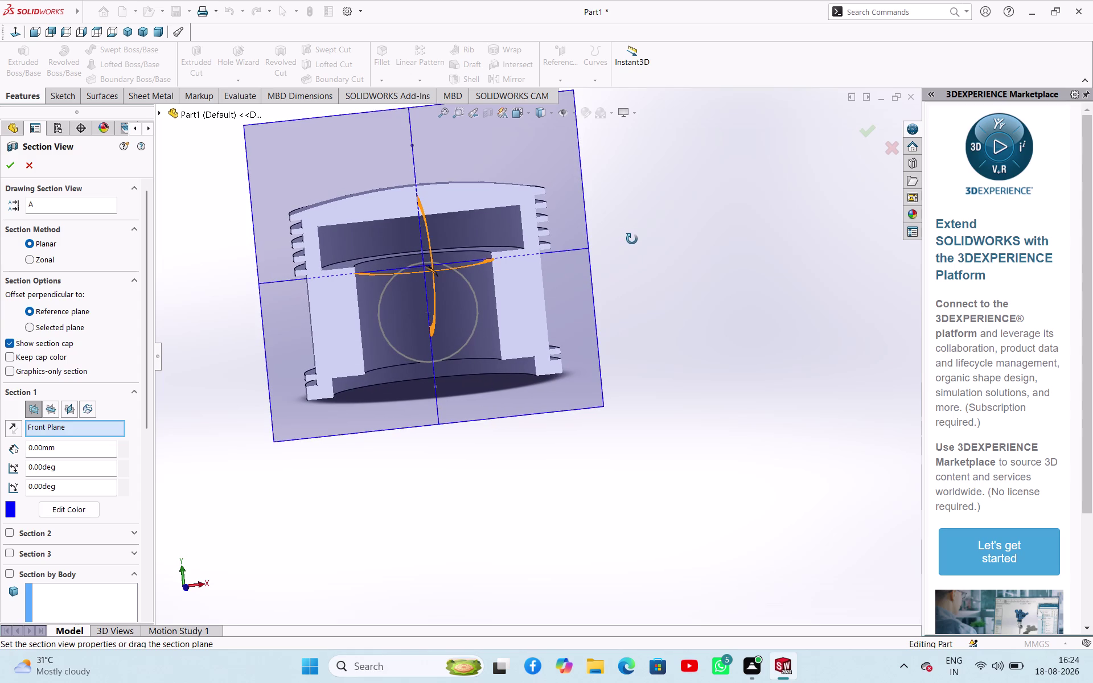
middle_drag(632, 239, 635, 233)
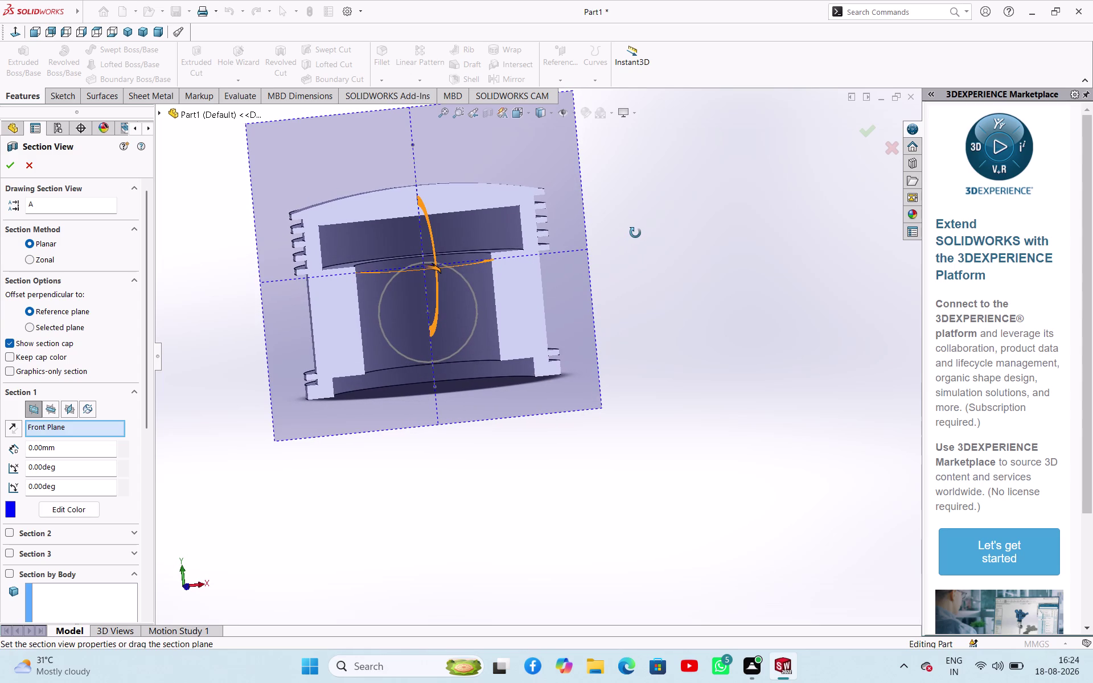
middle_drag(636, 233, 651, 235)
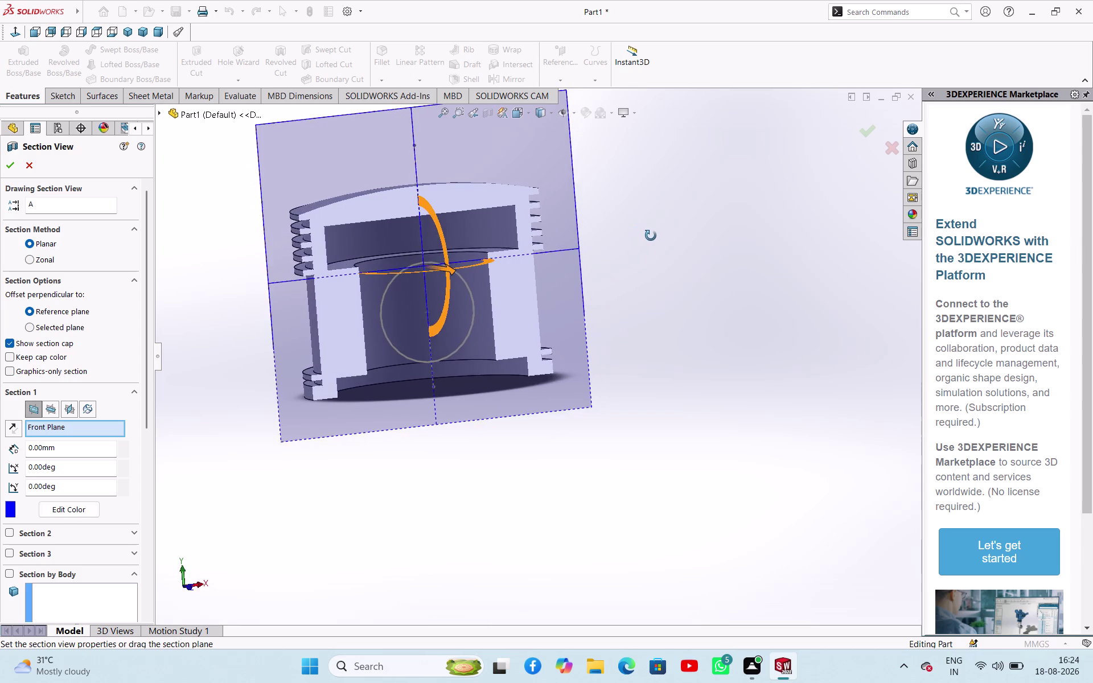
middle_drag(650, 236, 592, 266)
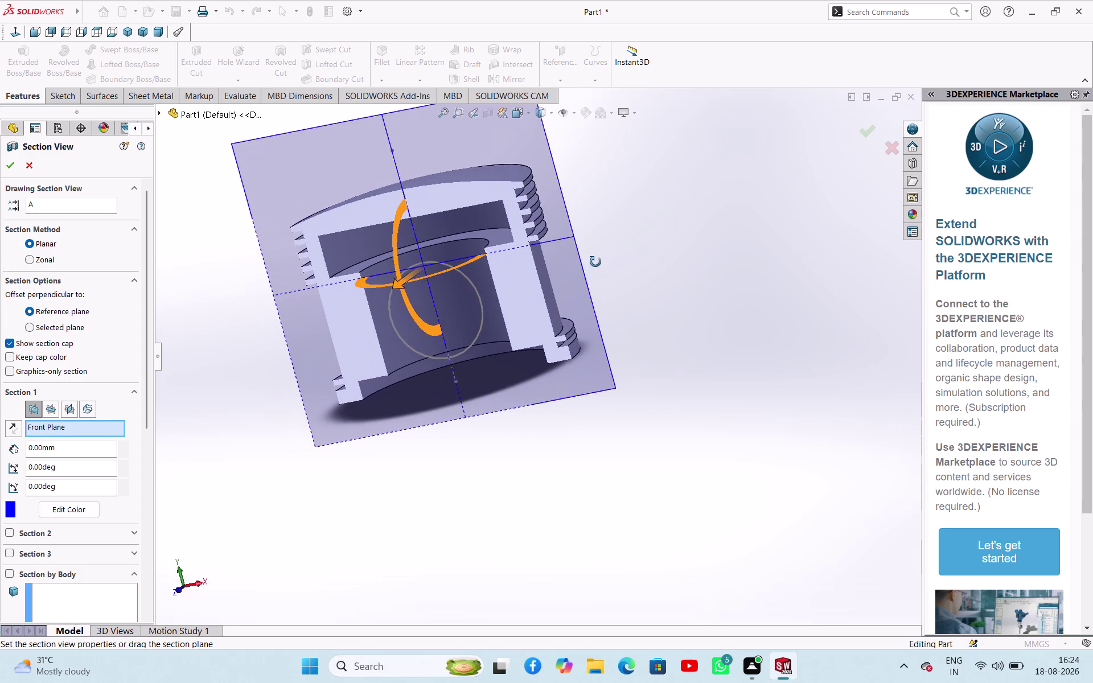
middle_drag(593, 266, 597, 254)
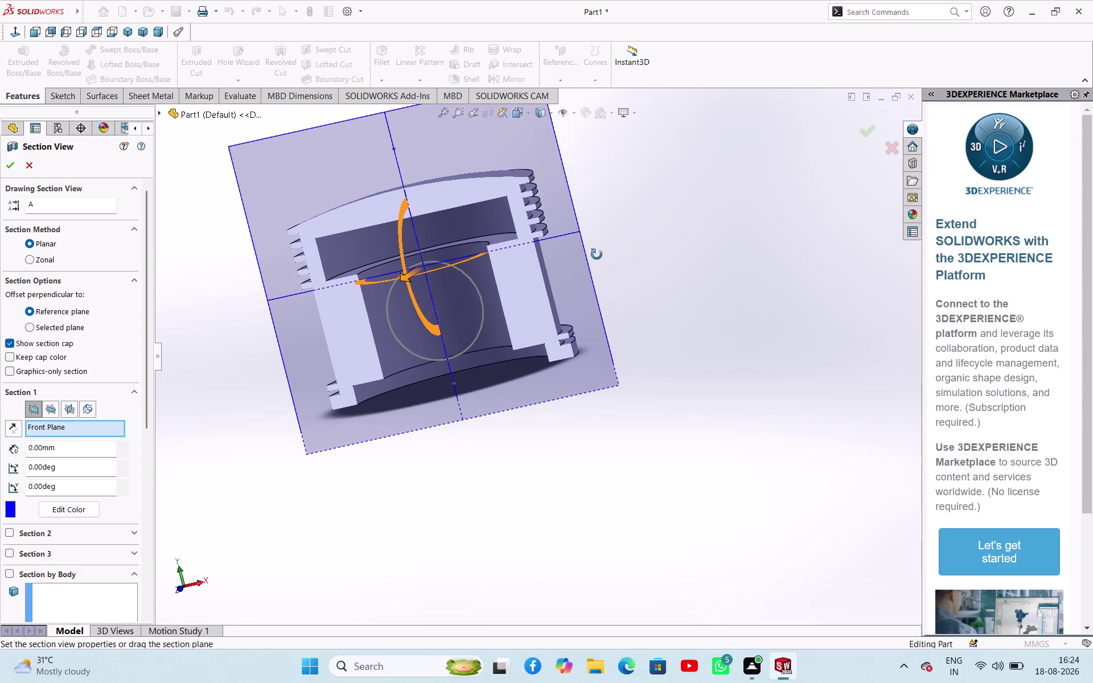
middle_drag(596, 254, 603, 252)
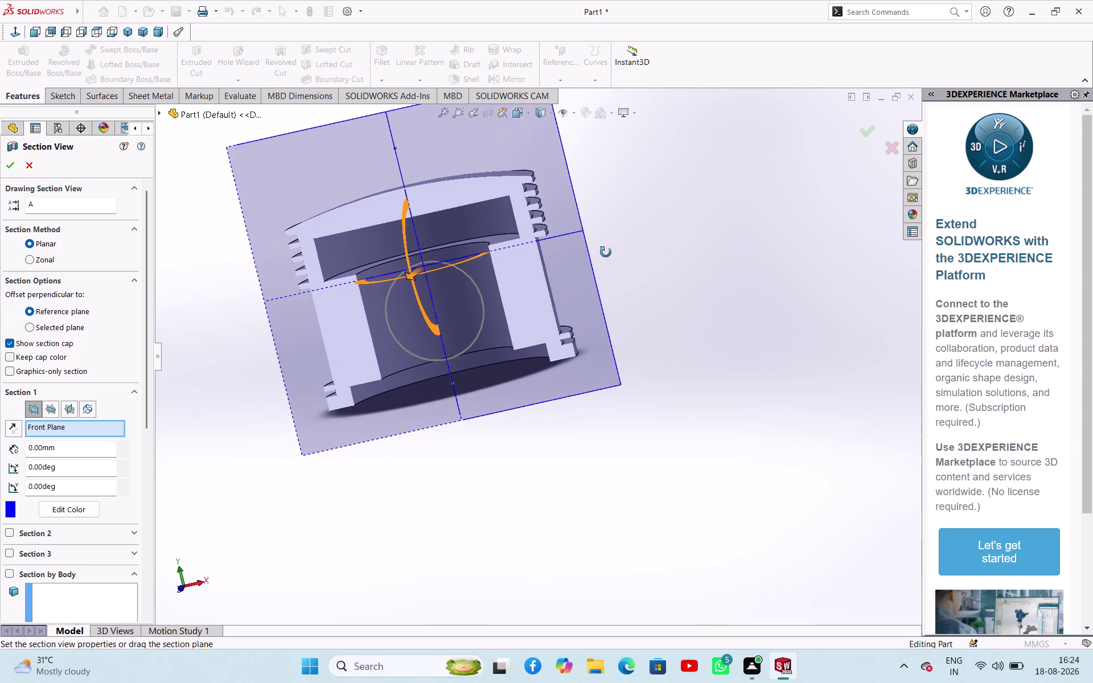
middle_drag(603, 252, 606, 252)
click(25, 167)
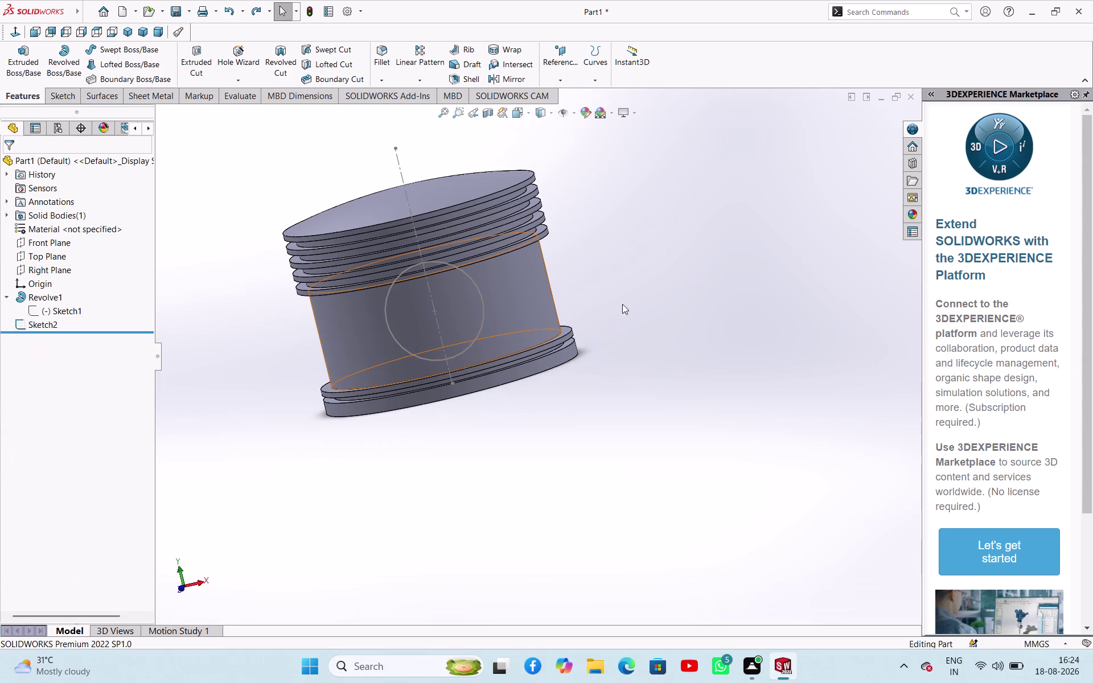
click(673, 300)
middle_drag(674, 299, 586, 362)
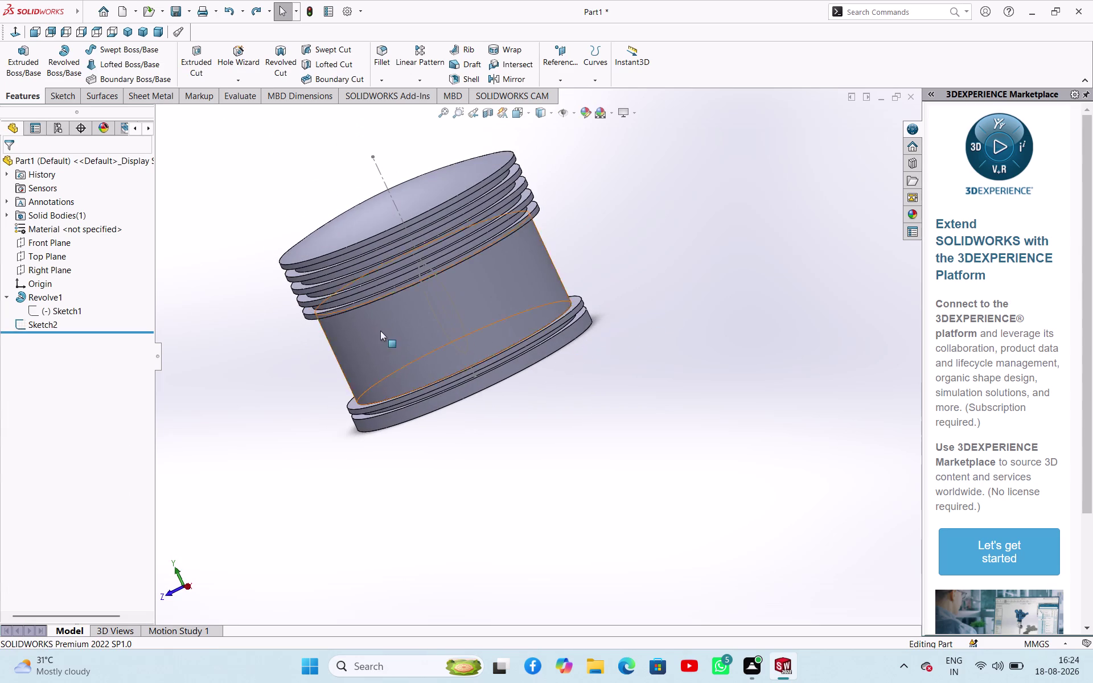
click(37, 326)
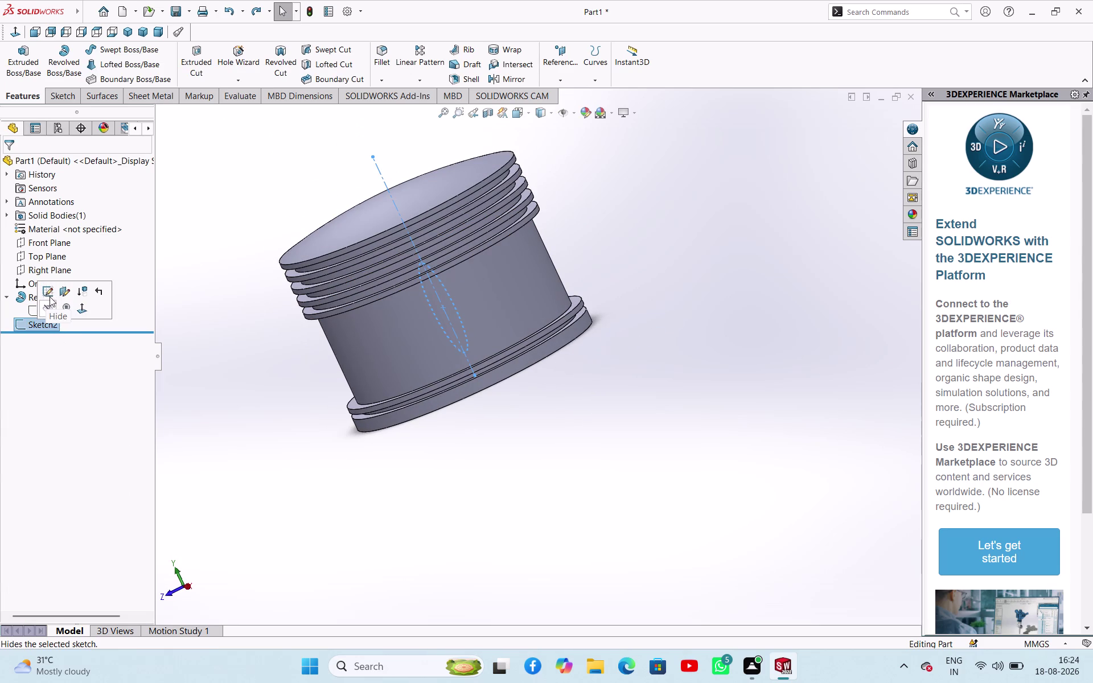
click(50, 297)
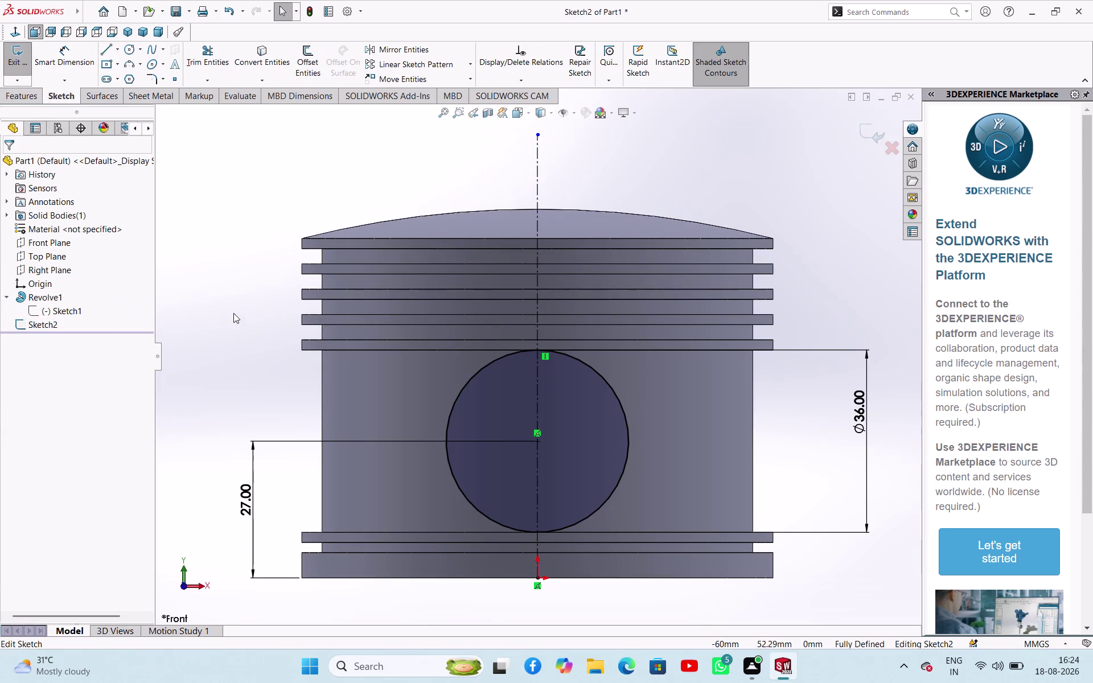
click(233, 313)
click(15, 62)
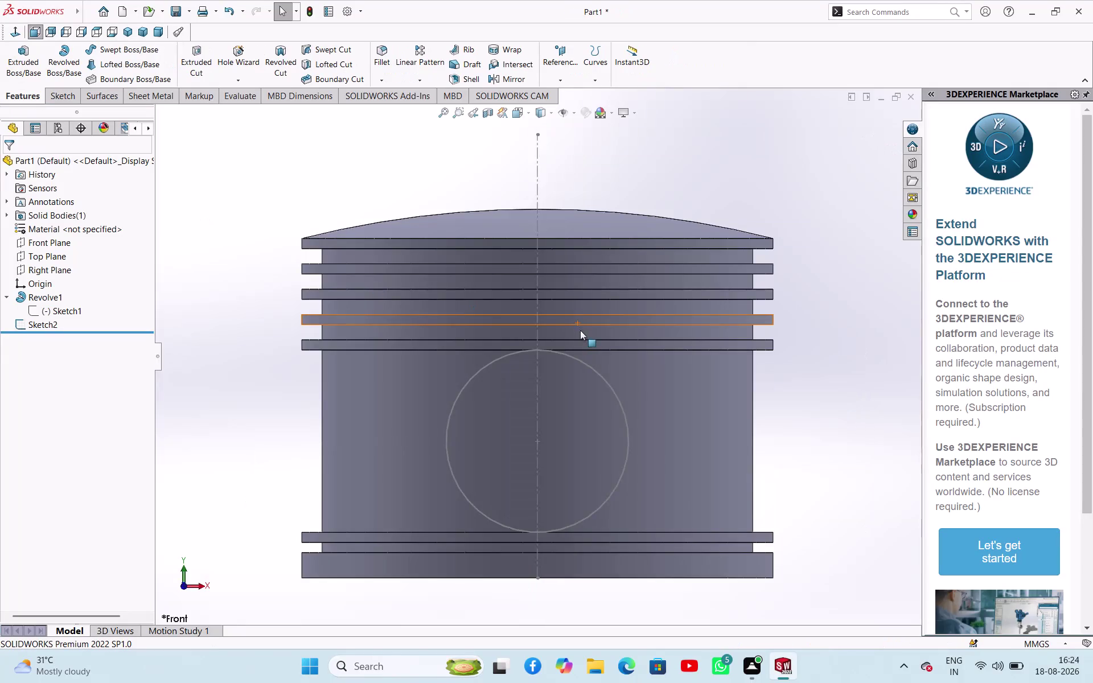
scroll(up, 3)
middle_drag(799, 368, 710, 375)
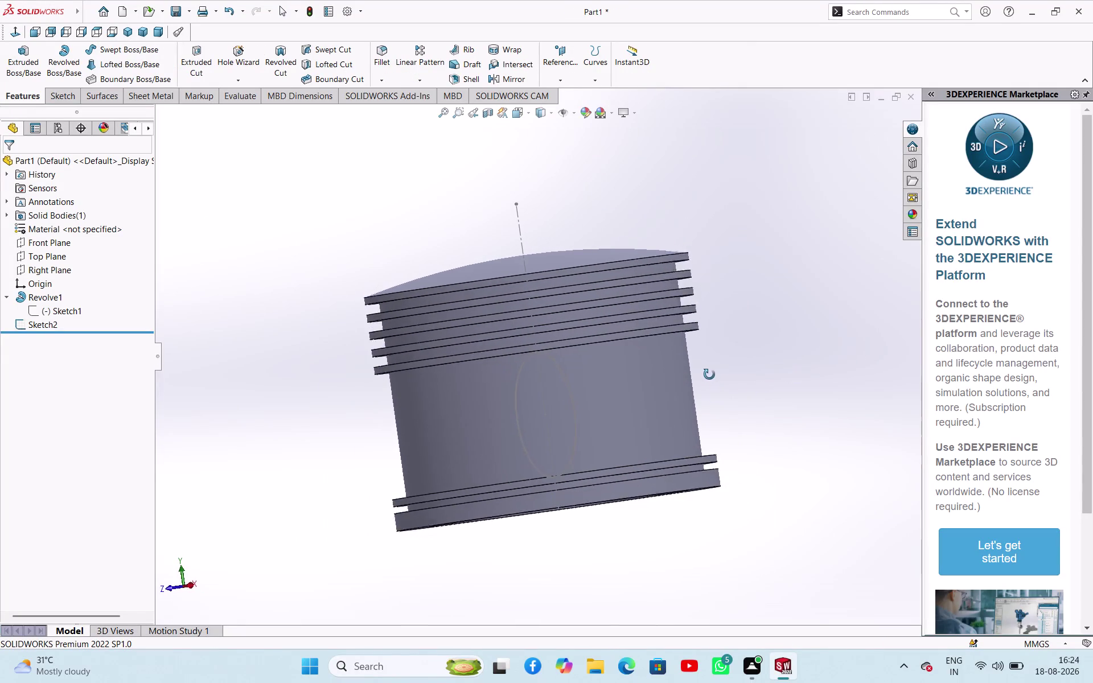
middle_drag(709, 375, 772, 367)
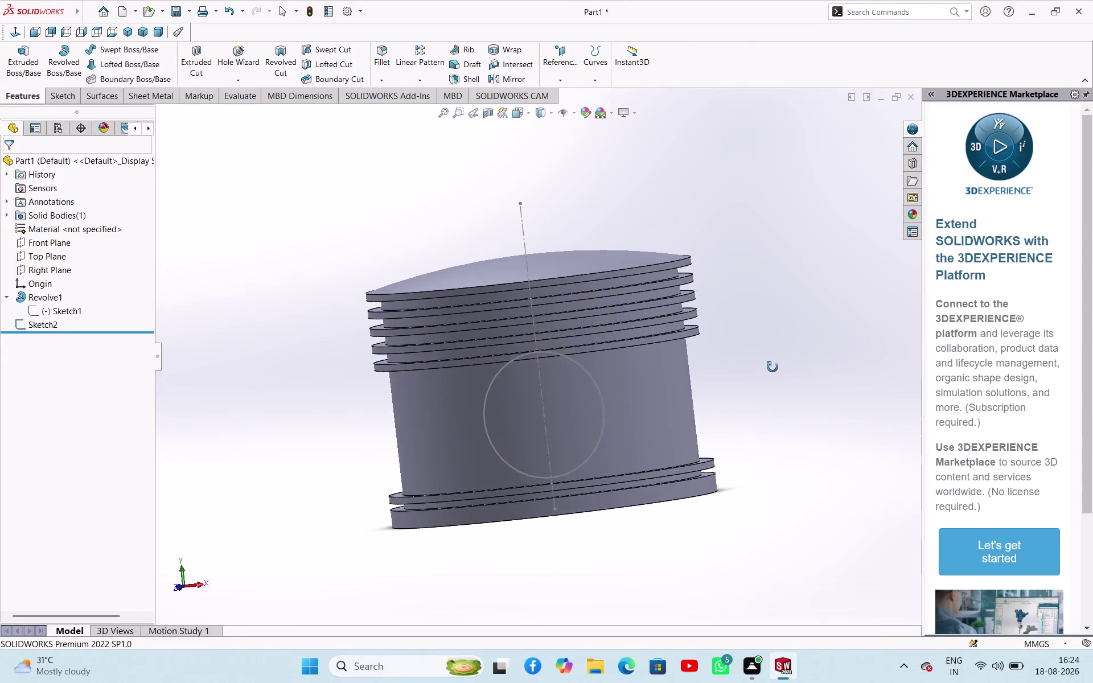
middle_drag(773, 367, 800, 365)
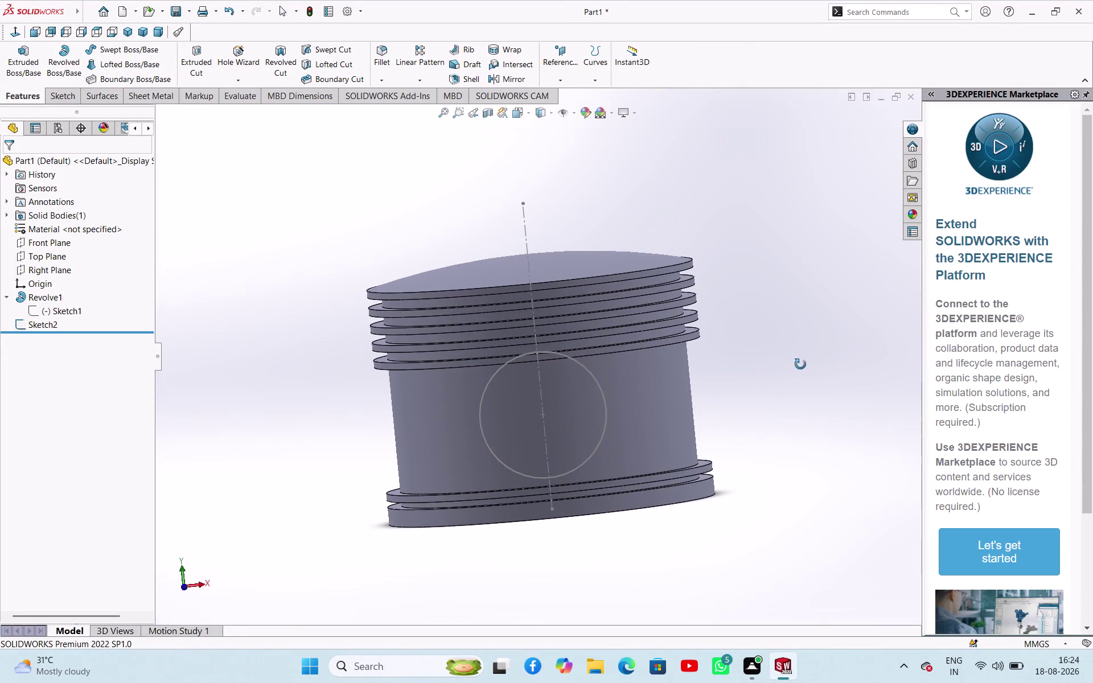
middle_drag(800, 364, 717, 394)
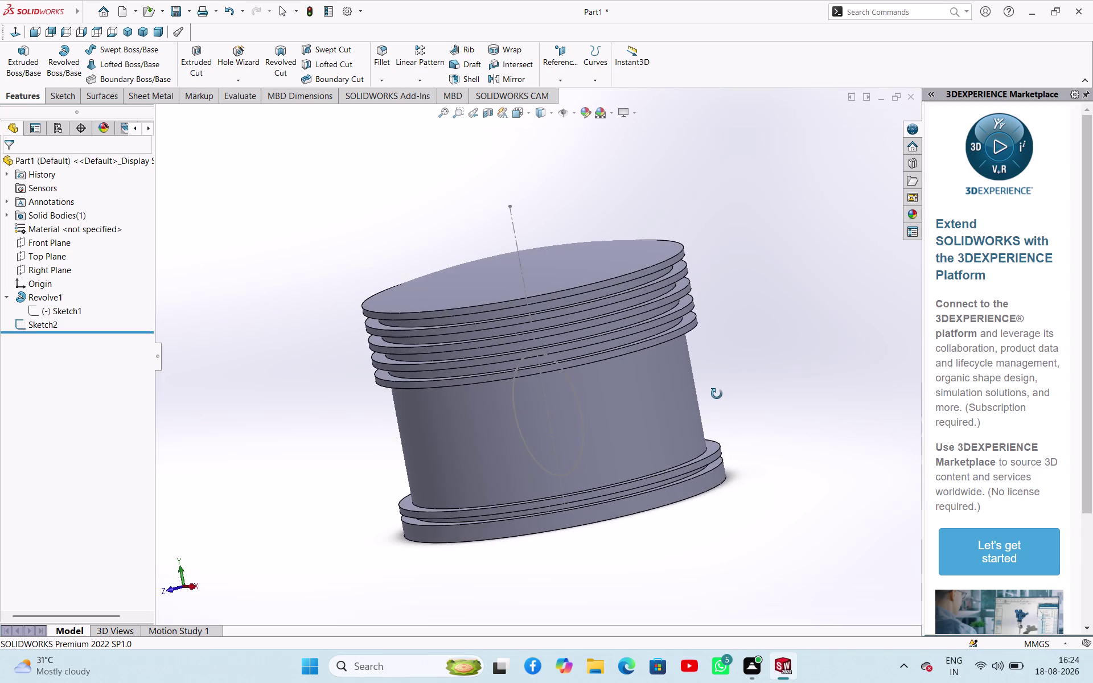
middle_drag(717, 394, 713, 400)
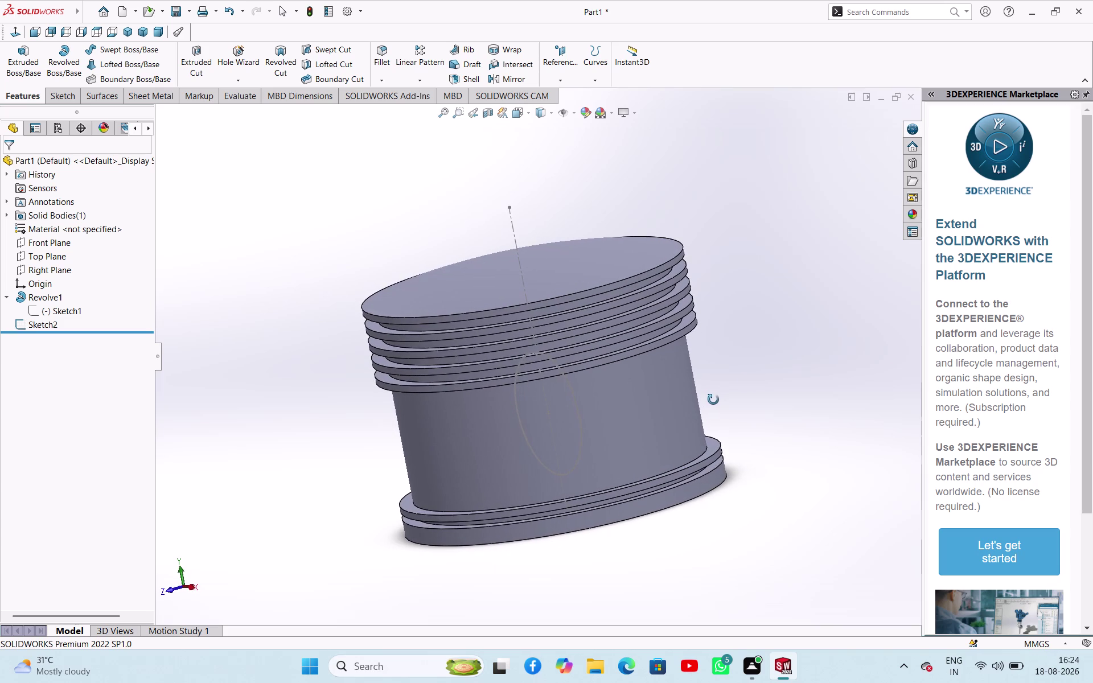
middle_drag(713, 400, 703, 398)
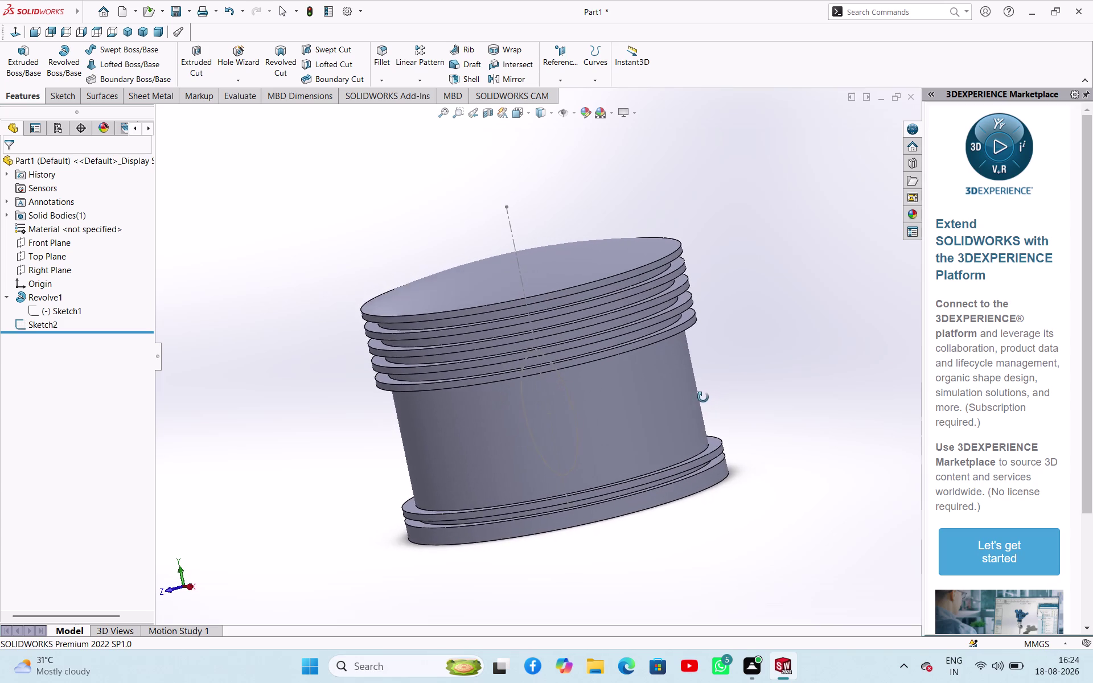
middle_drag(703, 398, 751, 382)
click(483, 288)
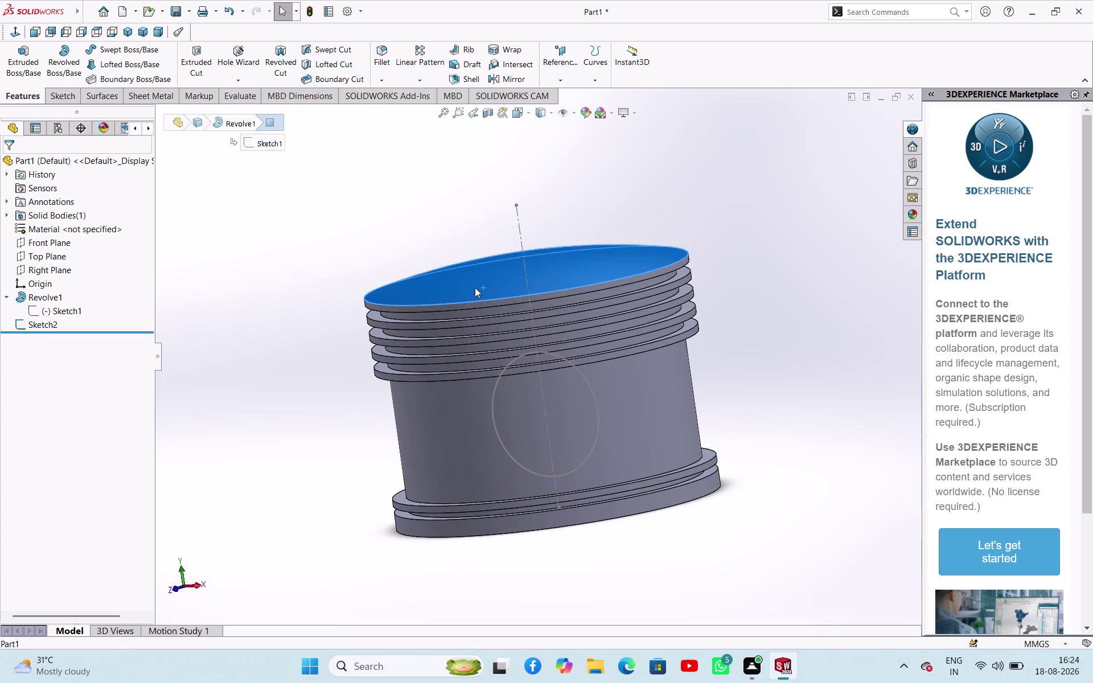
Reopen Sketch2, the cross-hole circle sketch, for editing.
click(282, 230)
click(42, 328)
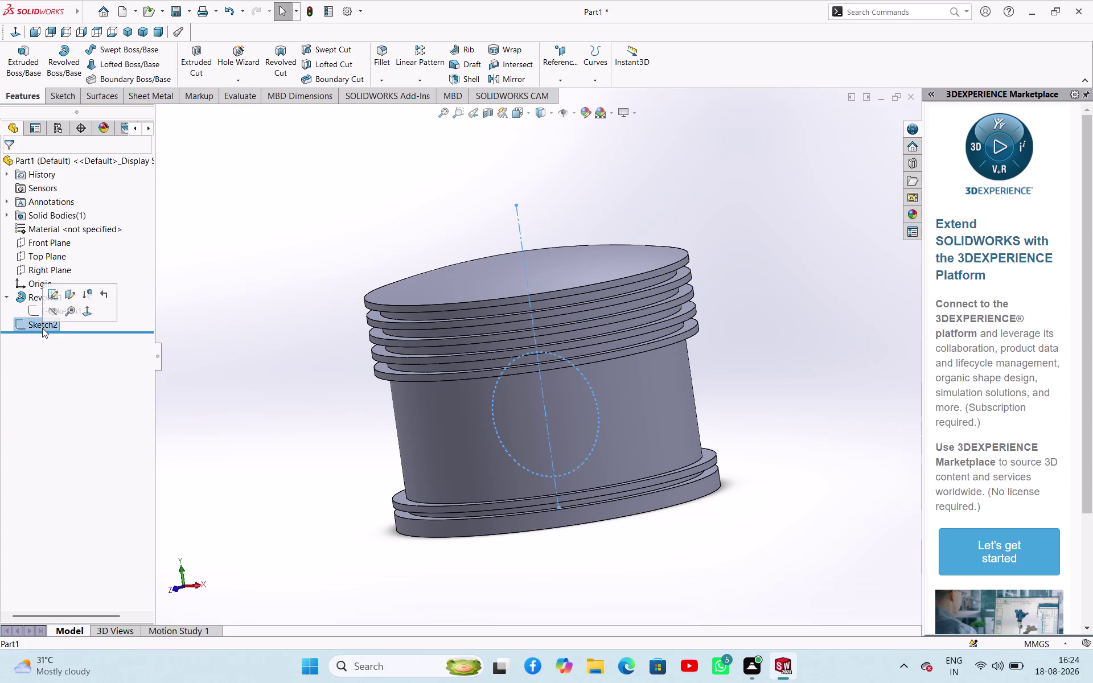
click(56, 297)
scroll(up, 3)
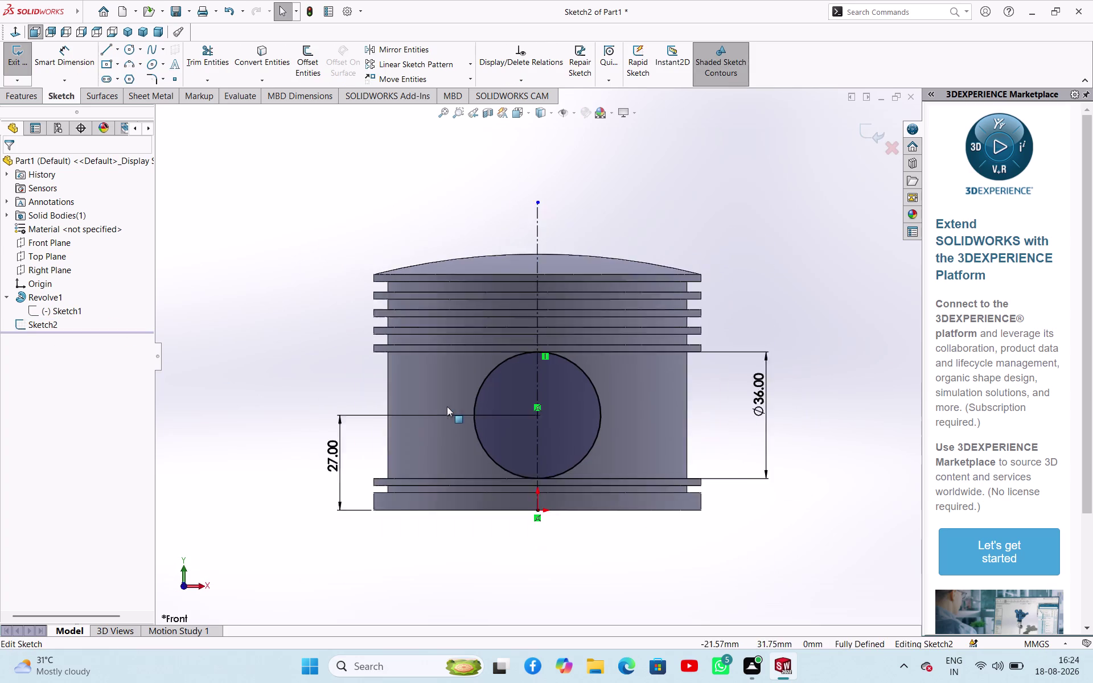
scroll(up, 3)
scroll(down, 3)
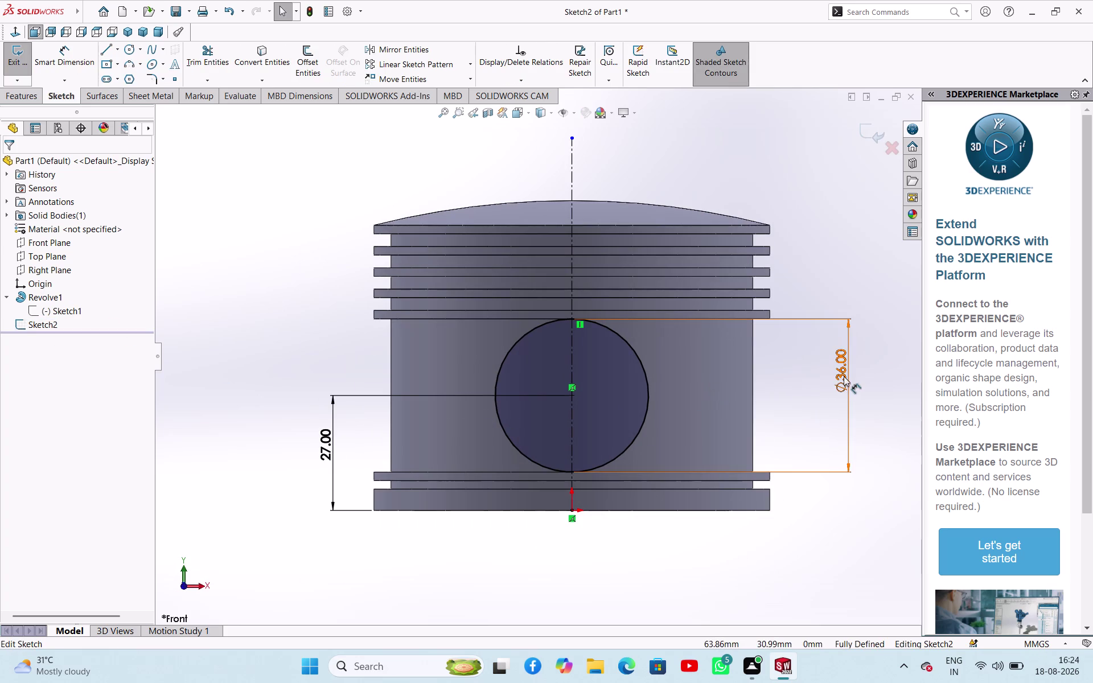
Change the Sketch2 circle diameter from 36 mm to 22 mm and exit the sketch.
double_click(843, 376)
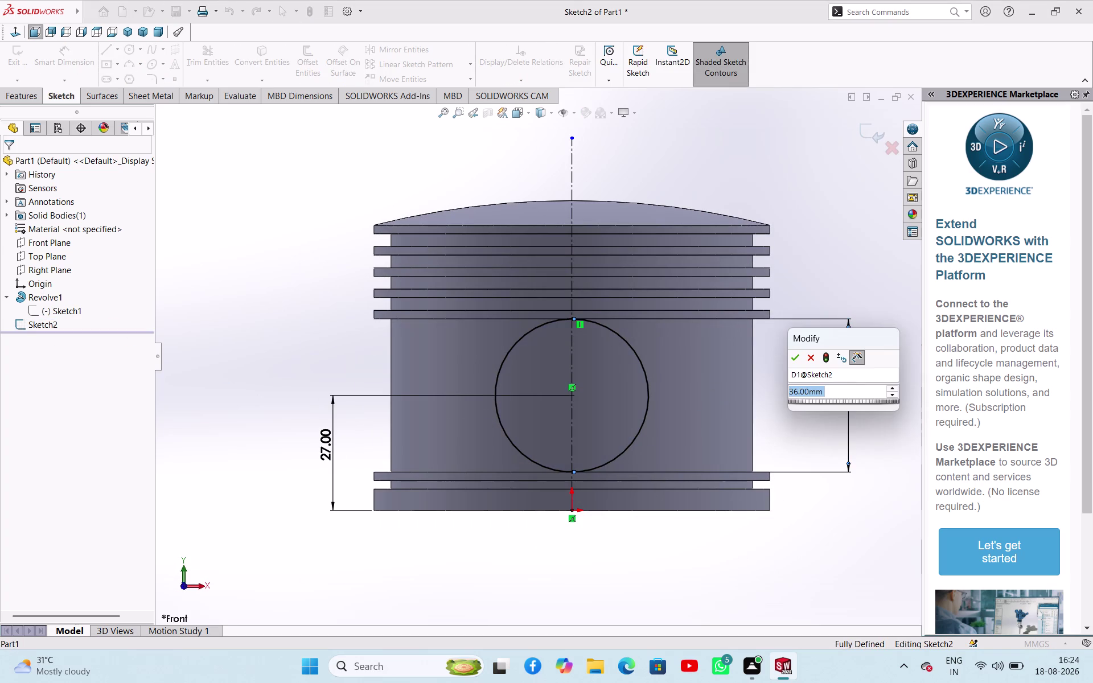
text(22)
key(Return)
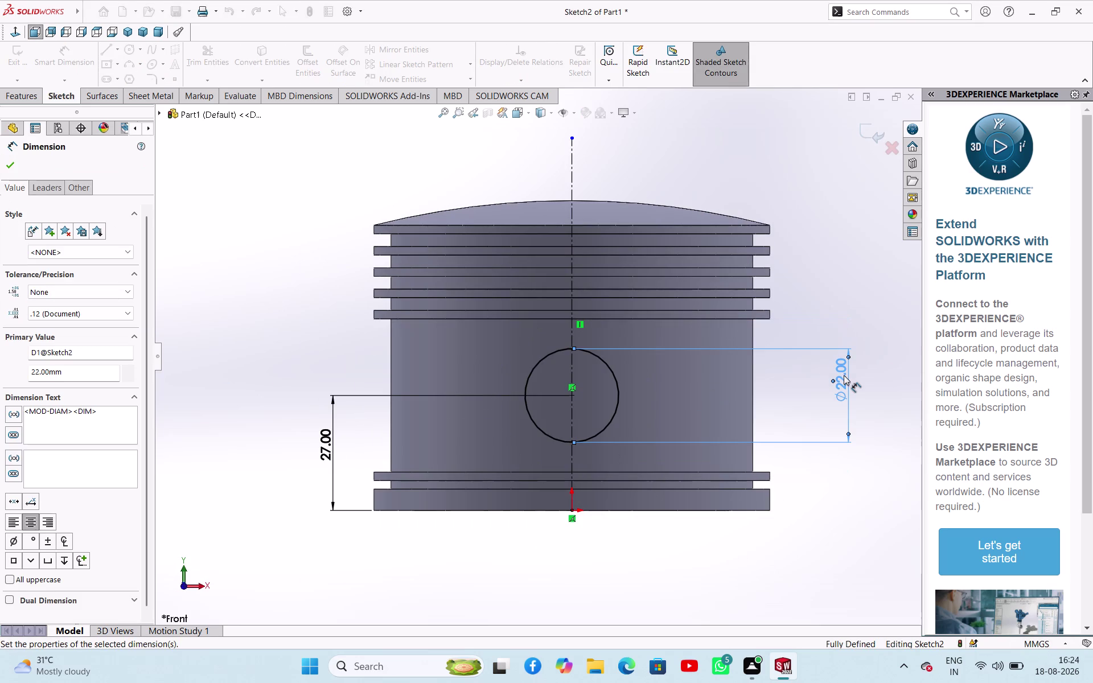
click(11, 165)
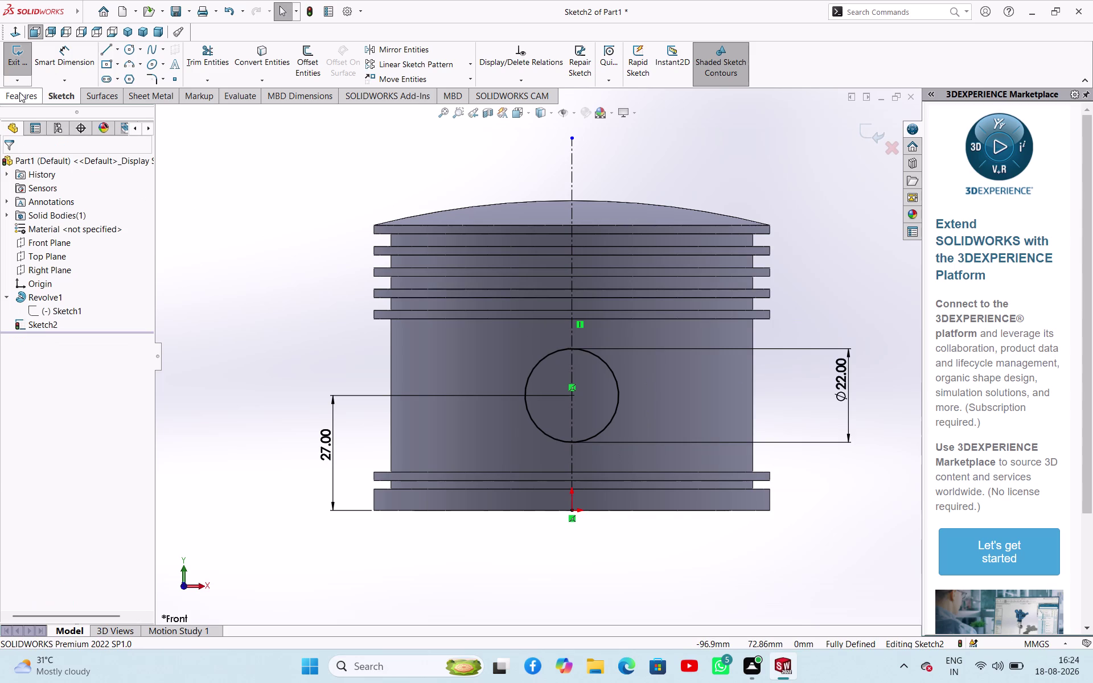
click(18, 62)
click(196, 64)
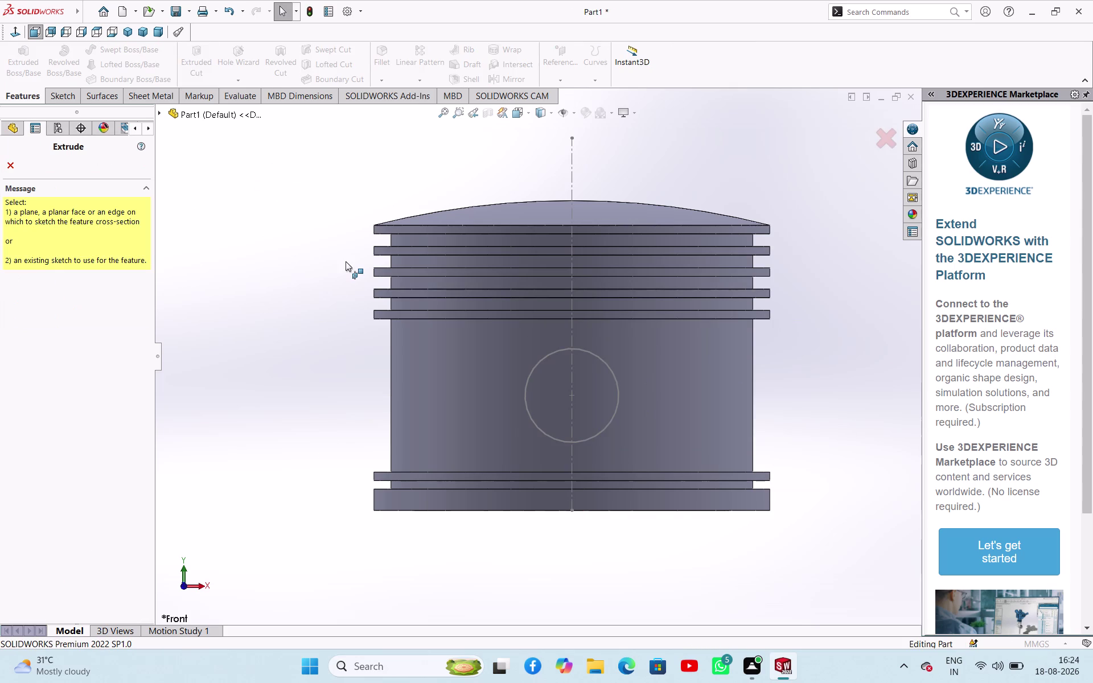
Extrude-cut the 22 mm circle Mid Plane, 97 mm deep, through both part sides.
click(554, 356)
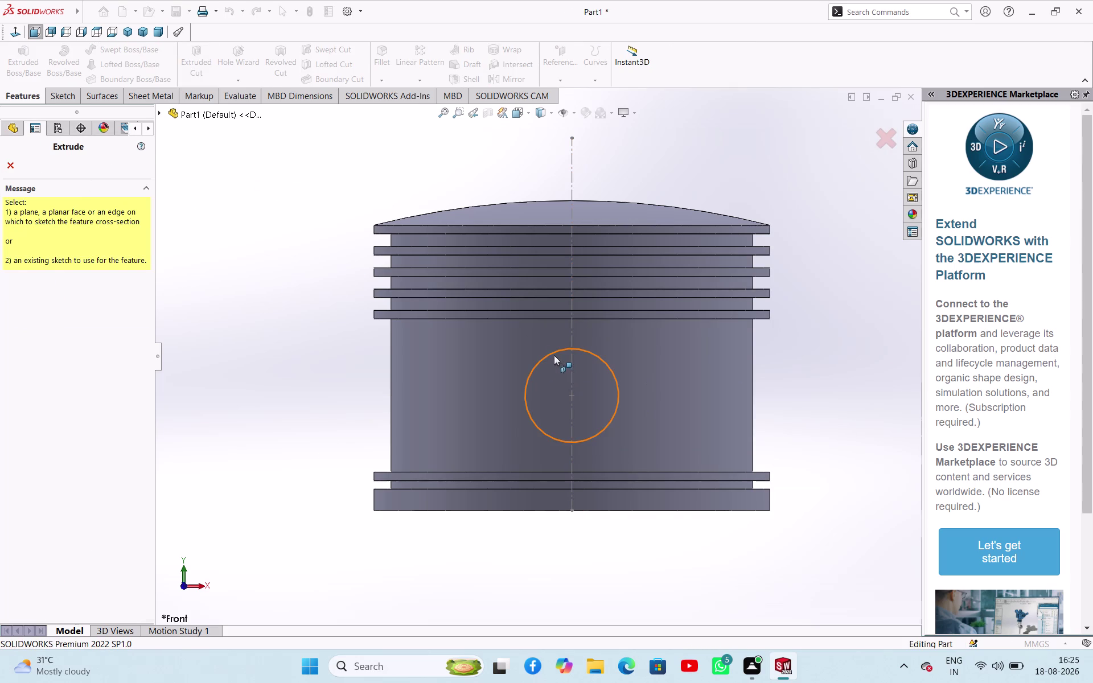
middle_drag(771, 389, 707, 400)
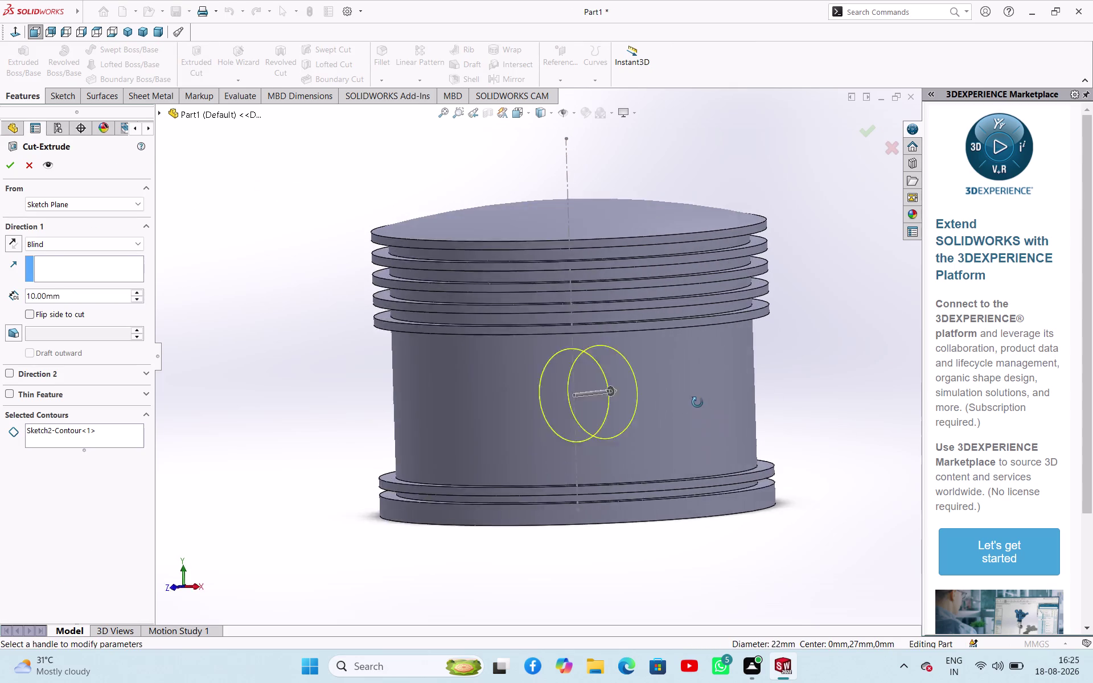
middle_drag(707, 401, 654, 423)
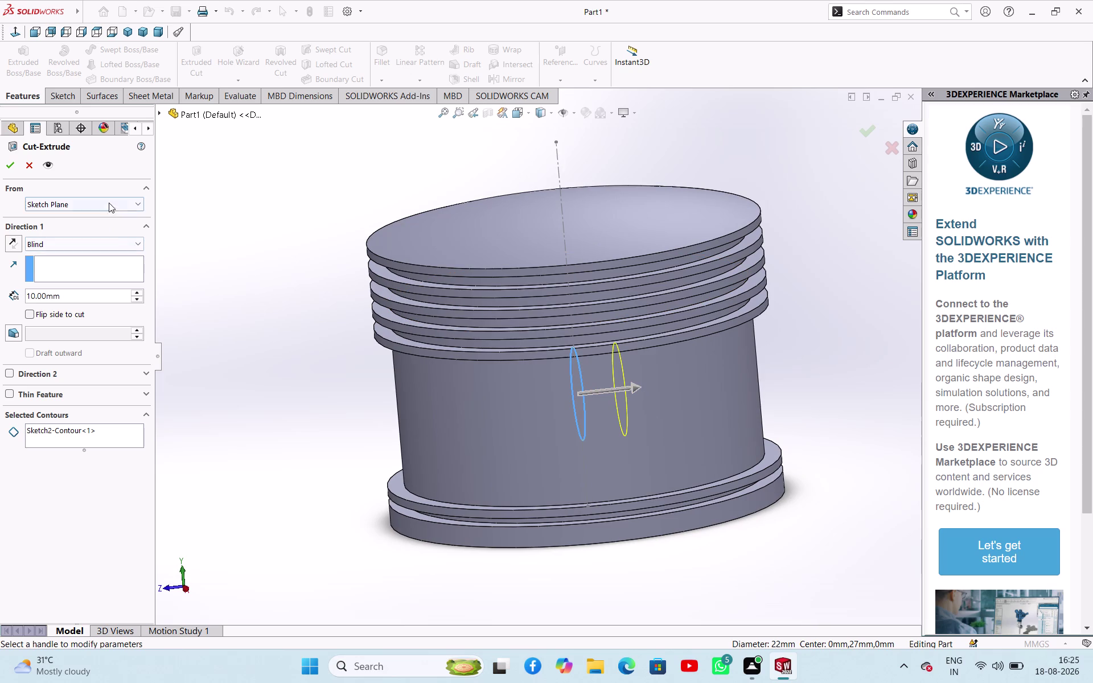
click(116, 239)
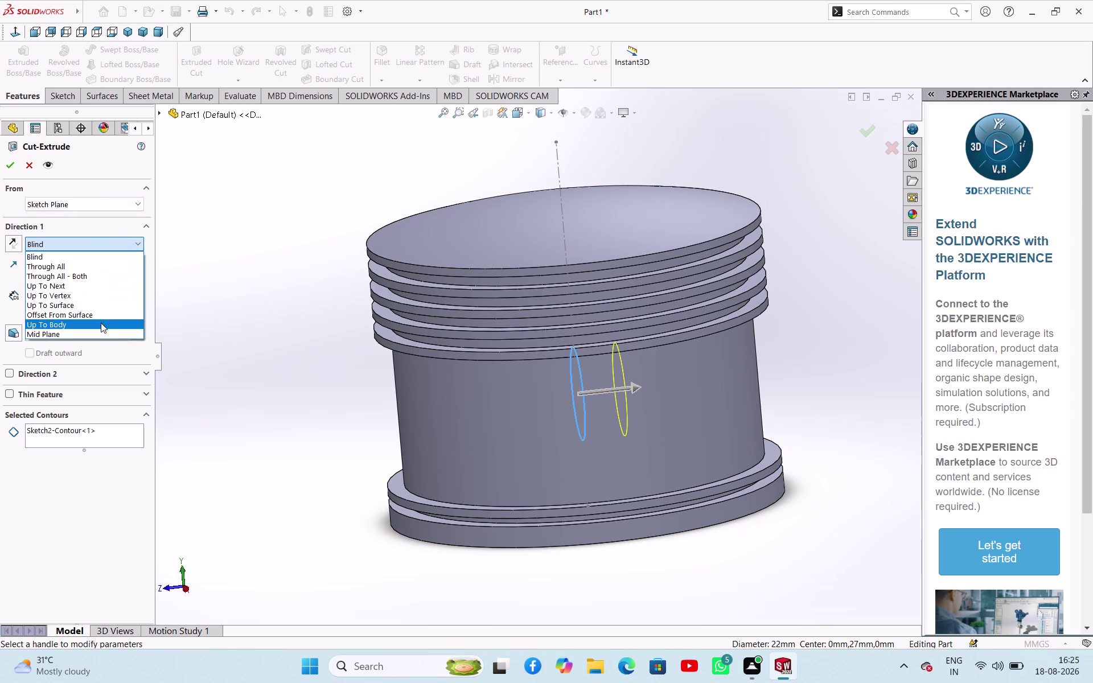
click(100, 332)
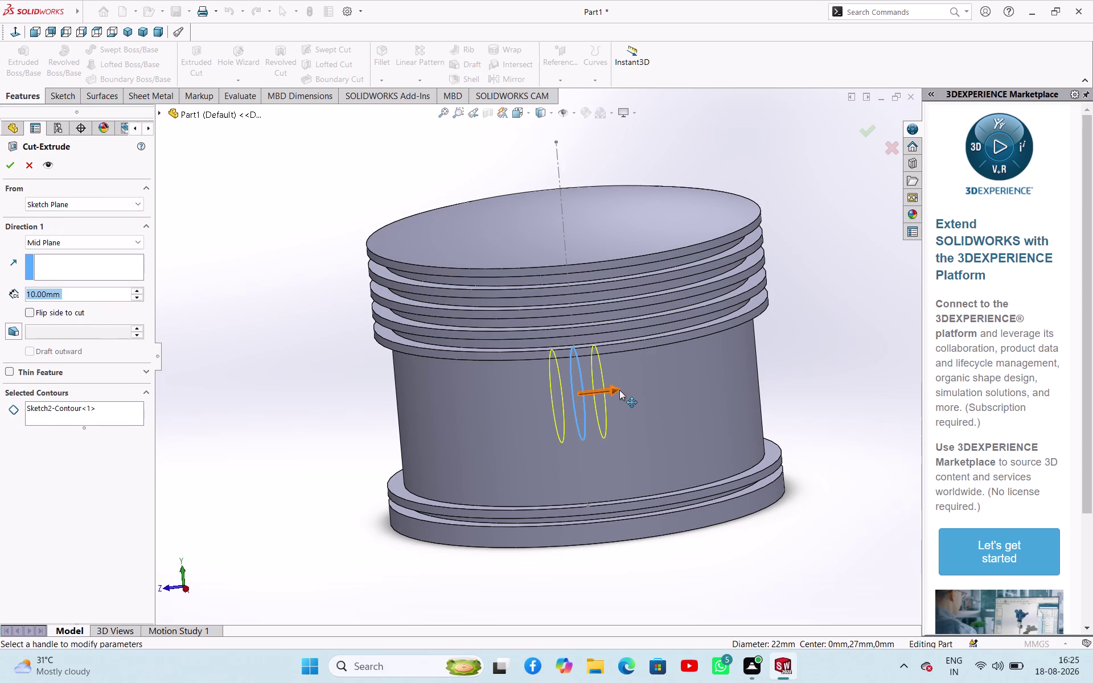
drag(619, 390, 819, 422)
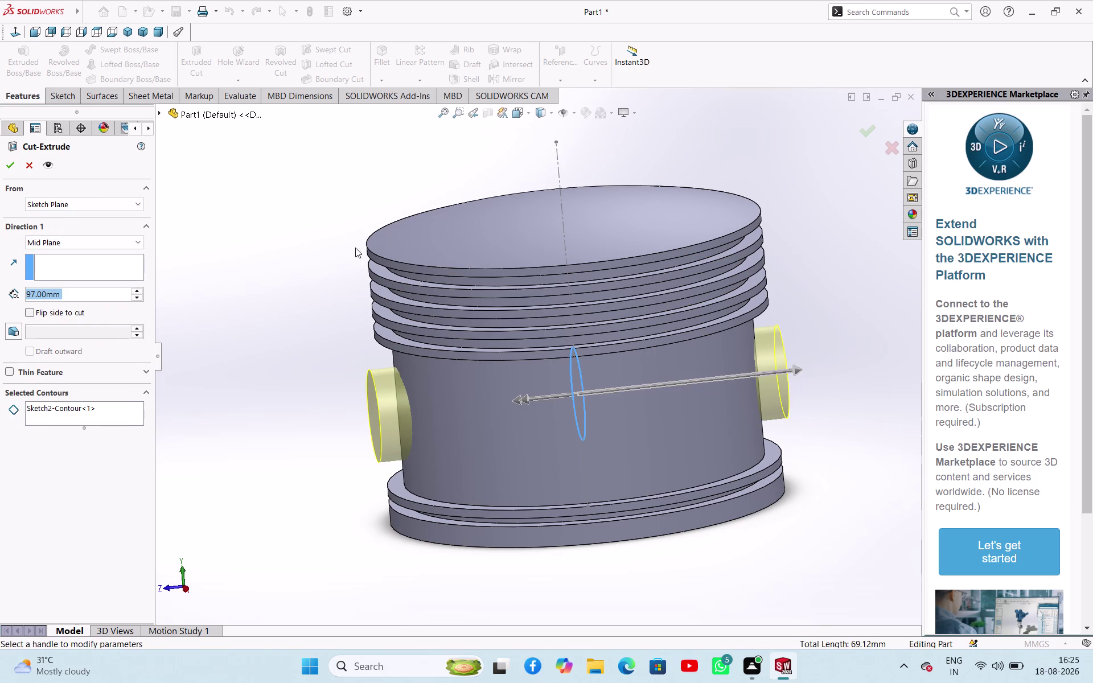
click(13, 160)
click(212, 285)
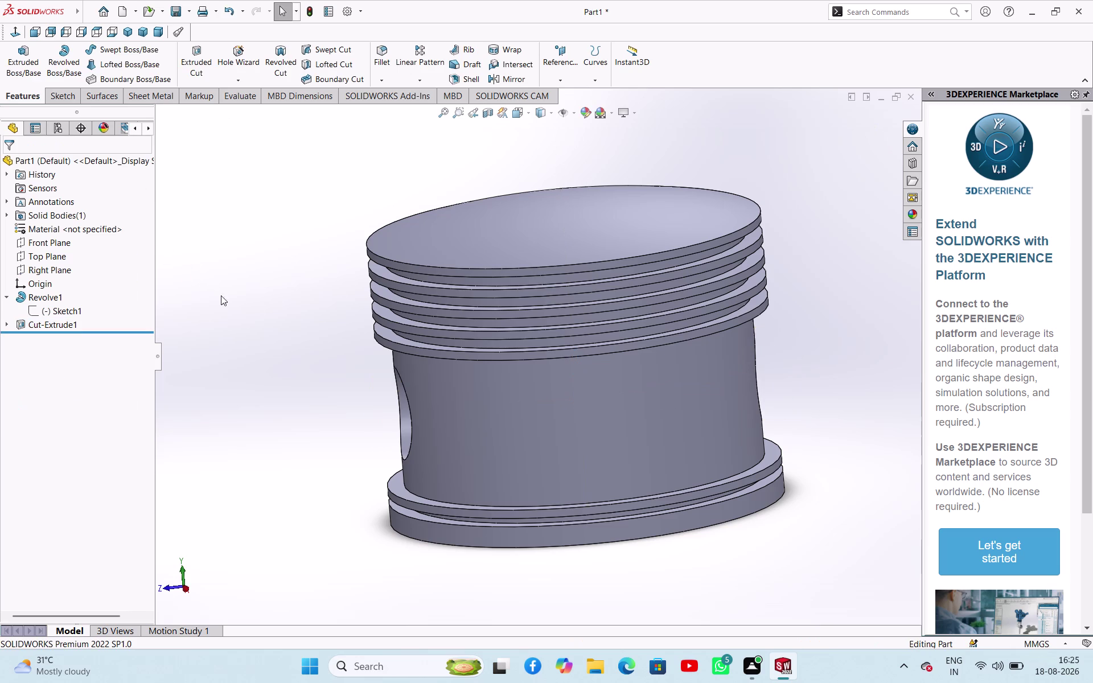
middle_drag(264, 318, 528, 334)
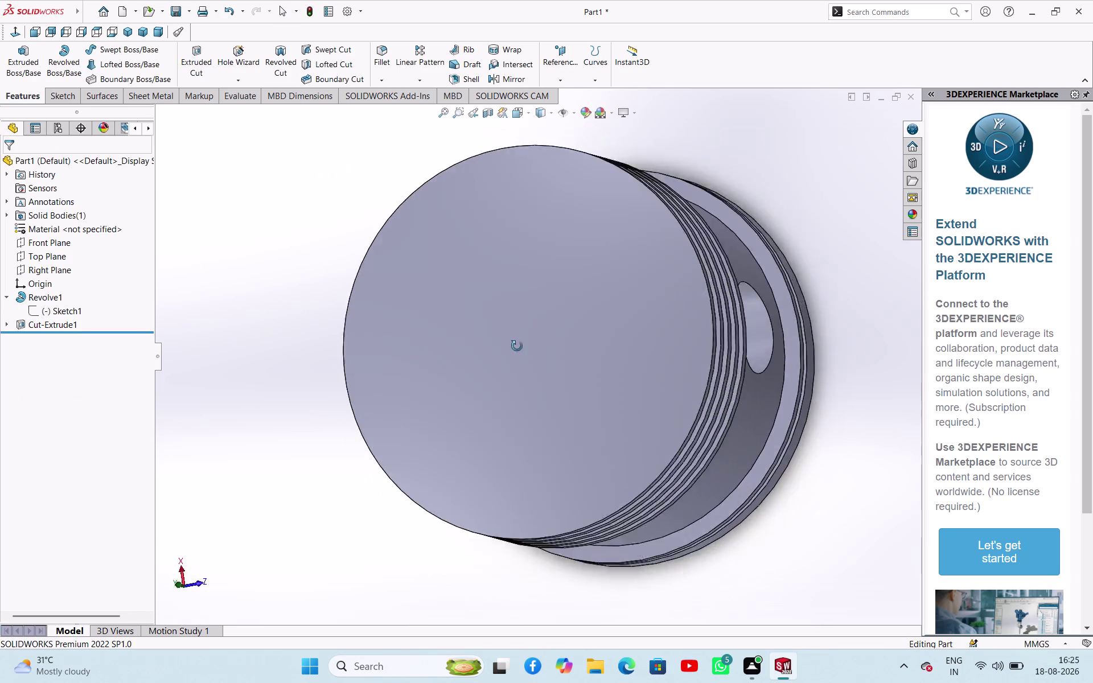
middle_drag(528, 334, 477, 652)
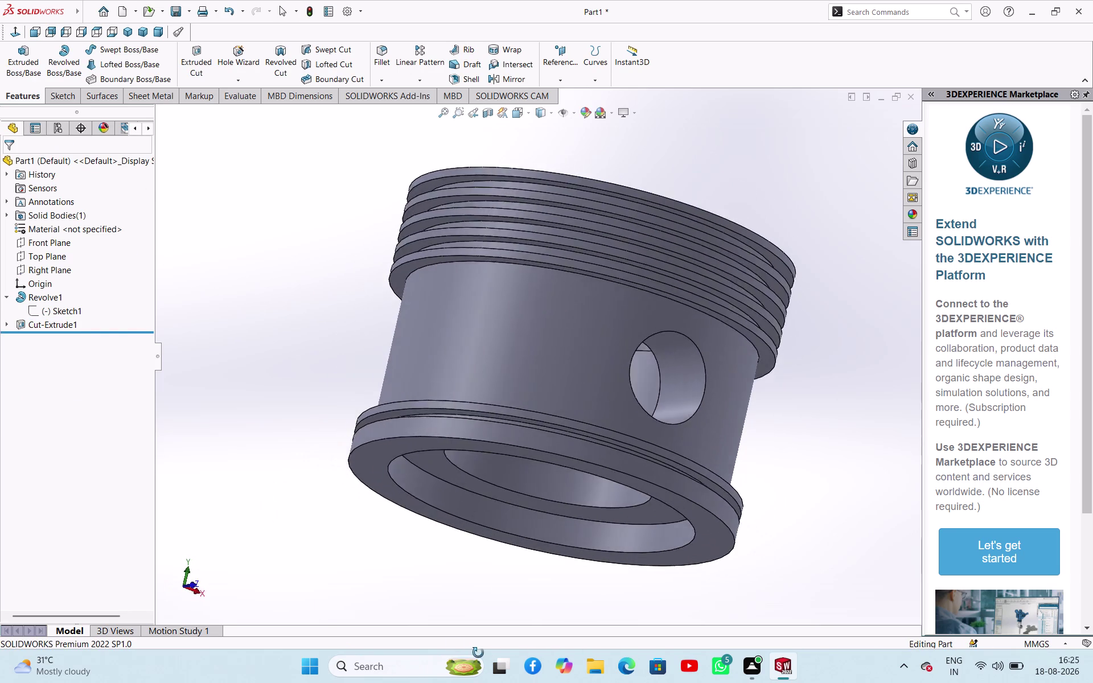
middle_drag(477, 652, 287, 614)
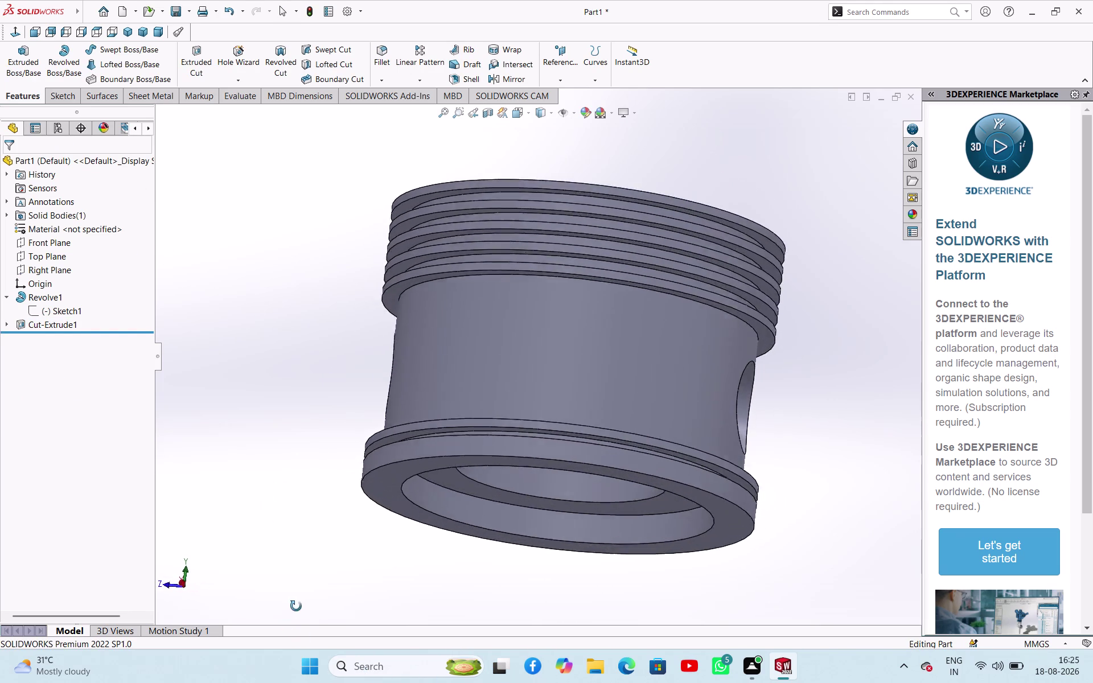
middle_drag(286, 614, 417, 452)
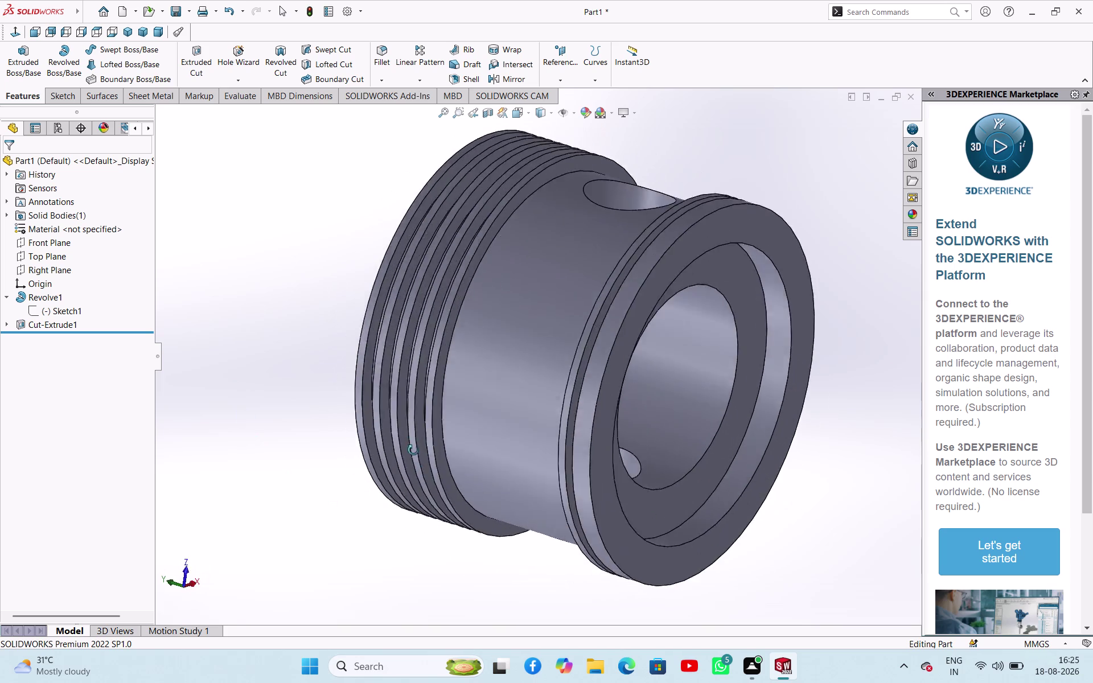
middle_drag(417, 452, 381, 619)
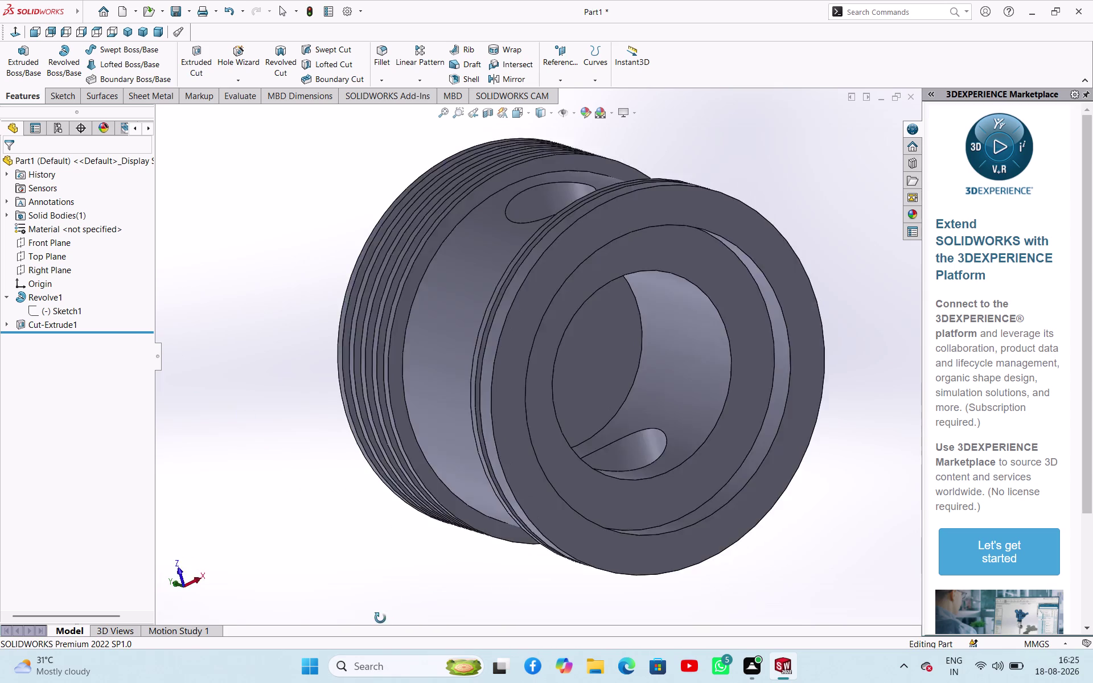
middle_drag(381, 619, 382, 682)
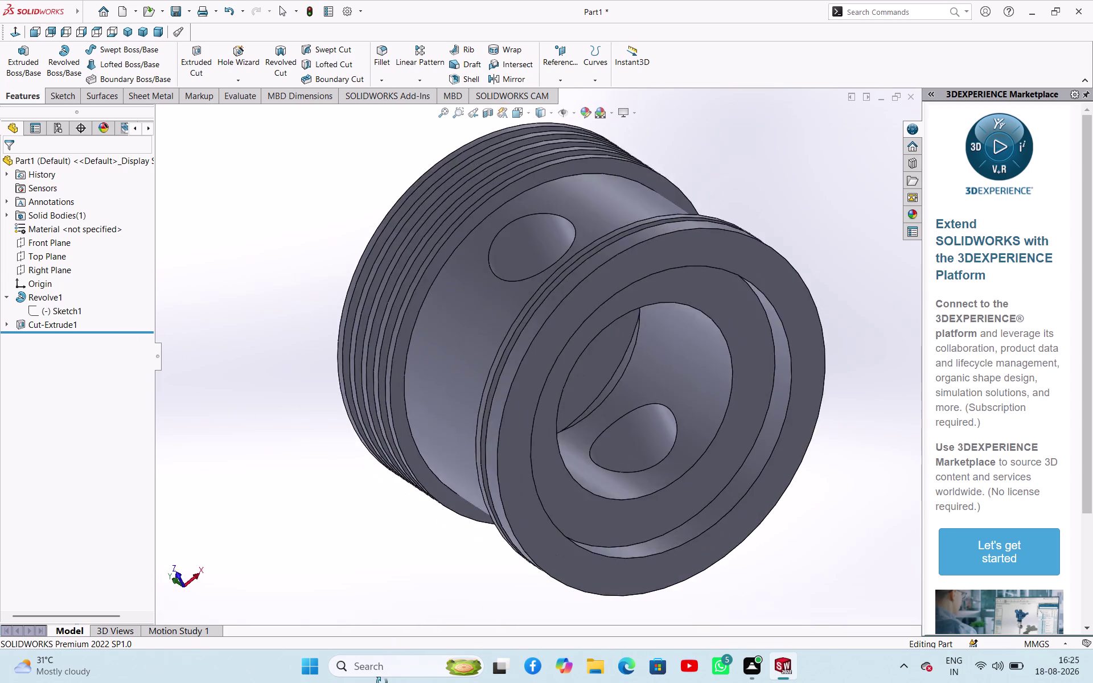
middle_drag(382, 682, 294, 682)
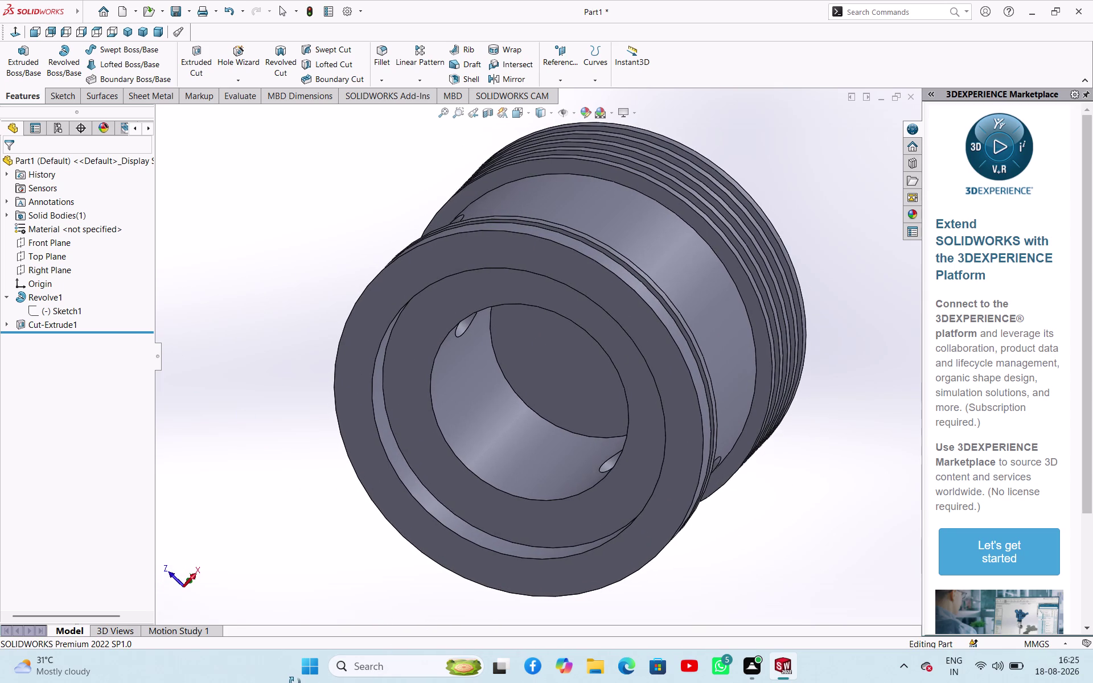
middle_drag(295, 682, 312, 682)
scroll(up, 3)
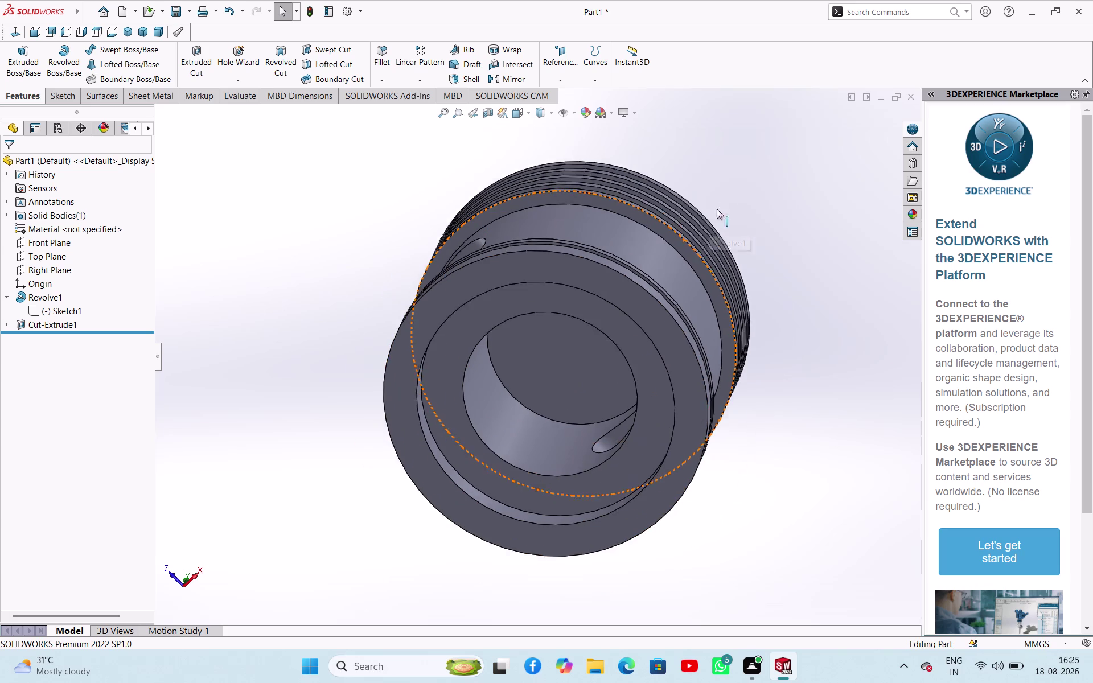
scroll(up, 3)
middle_drag(732, 183, 728, 303)
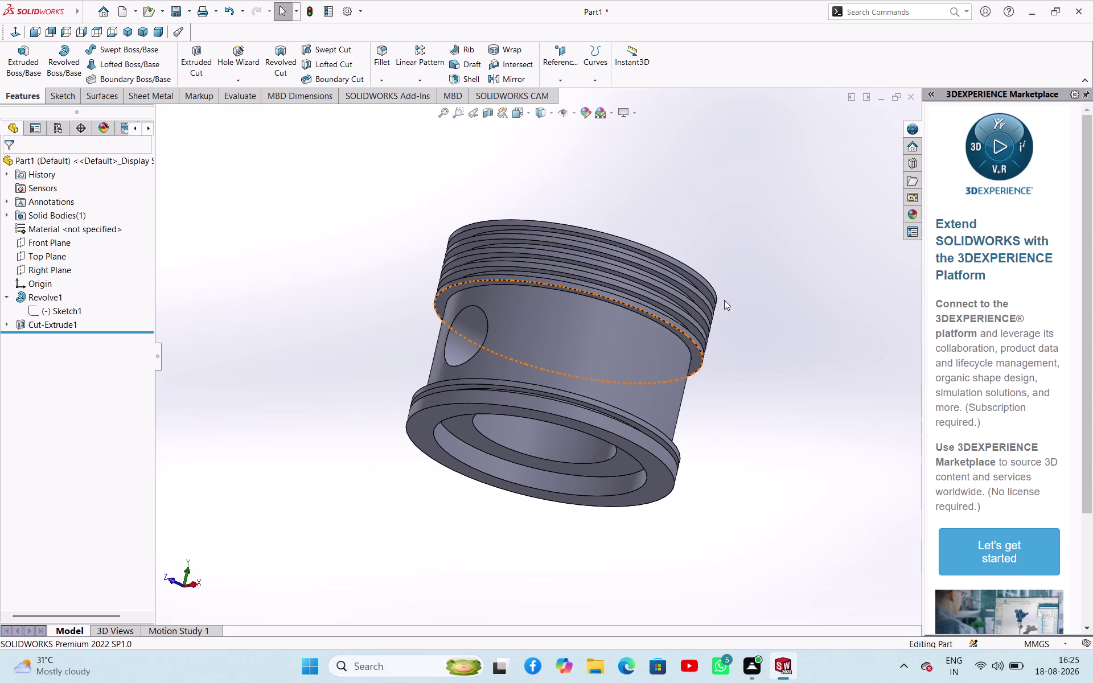